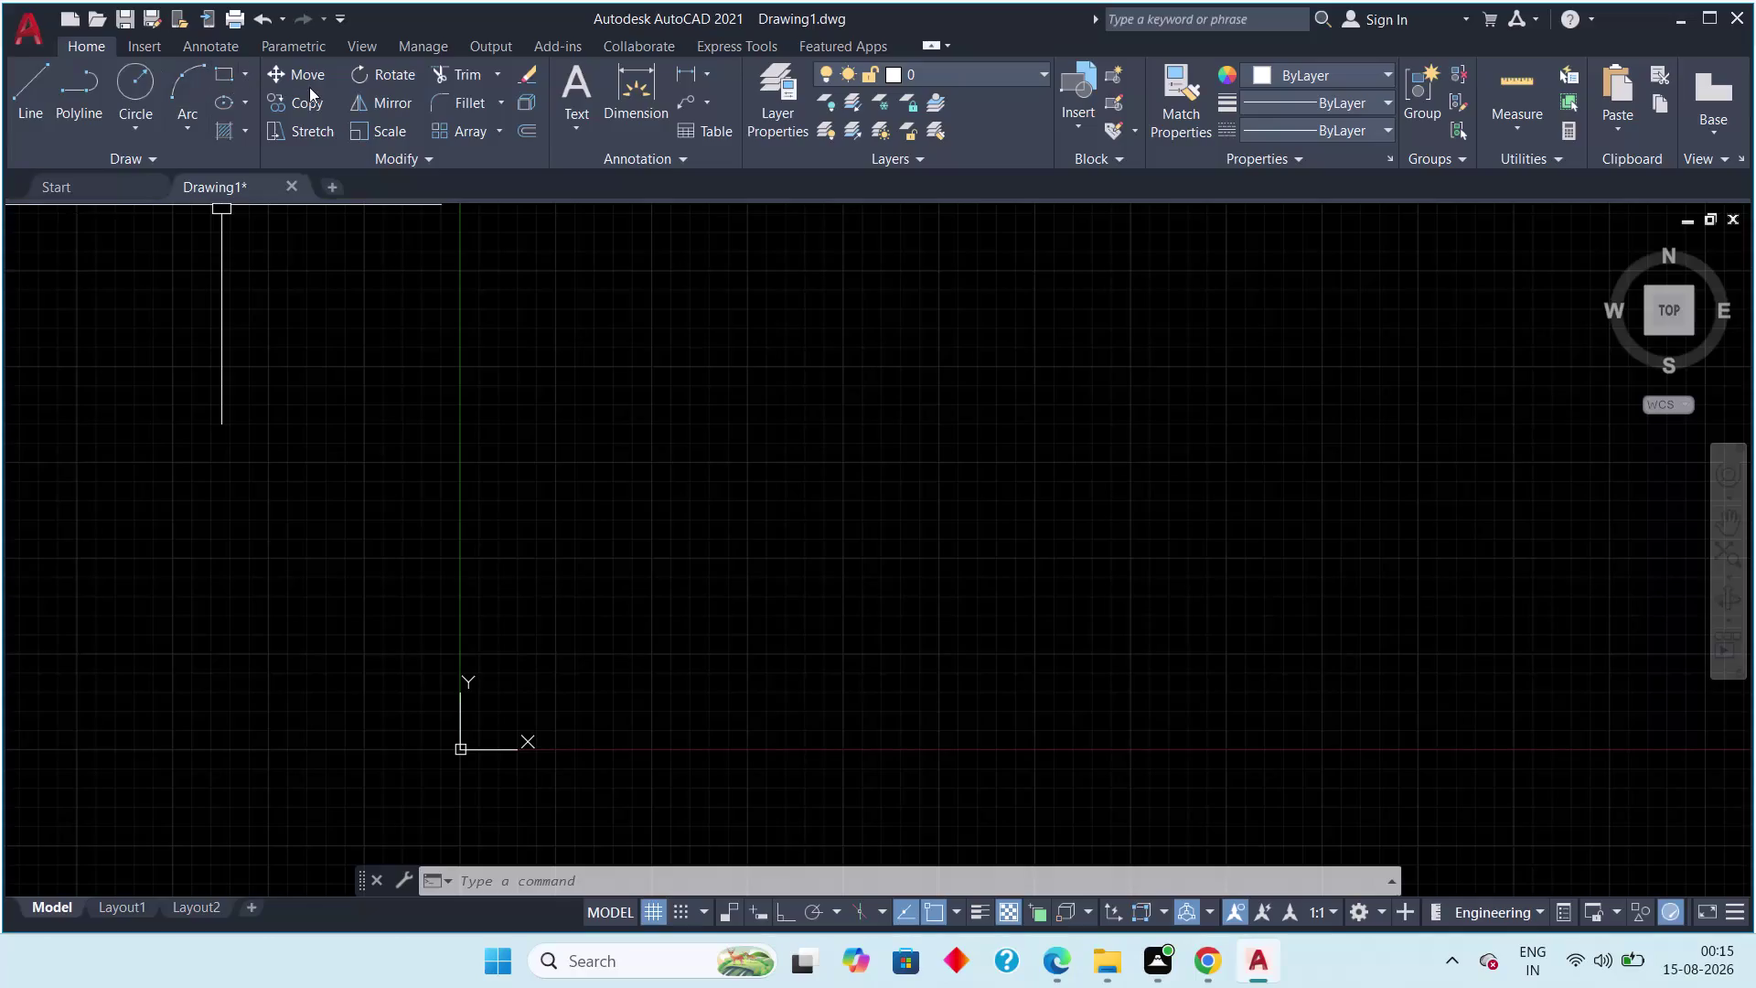
Start a rectangle at a first corner and enter dimensions 43' long by 47'5" wide.
click(231, 78)
drag(543, 418, 549, 428)
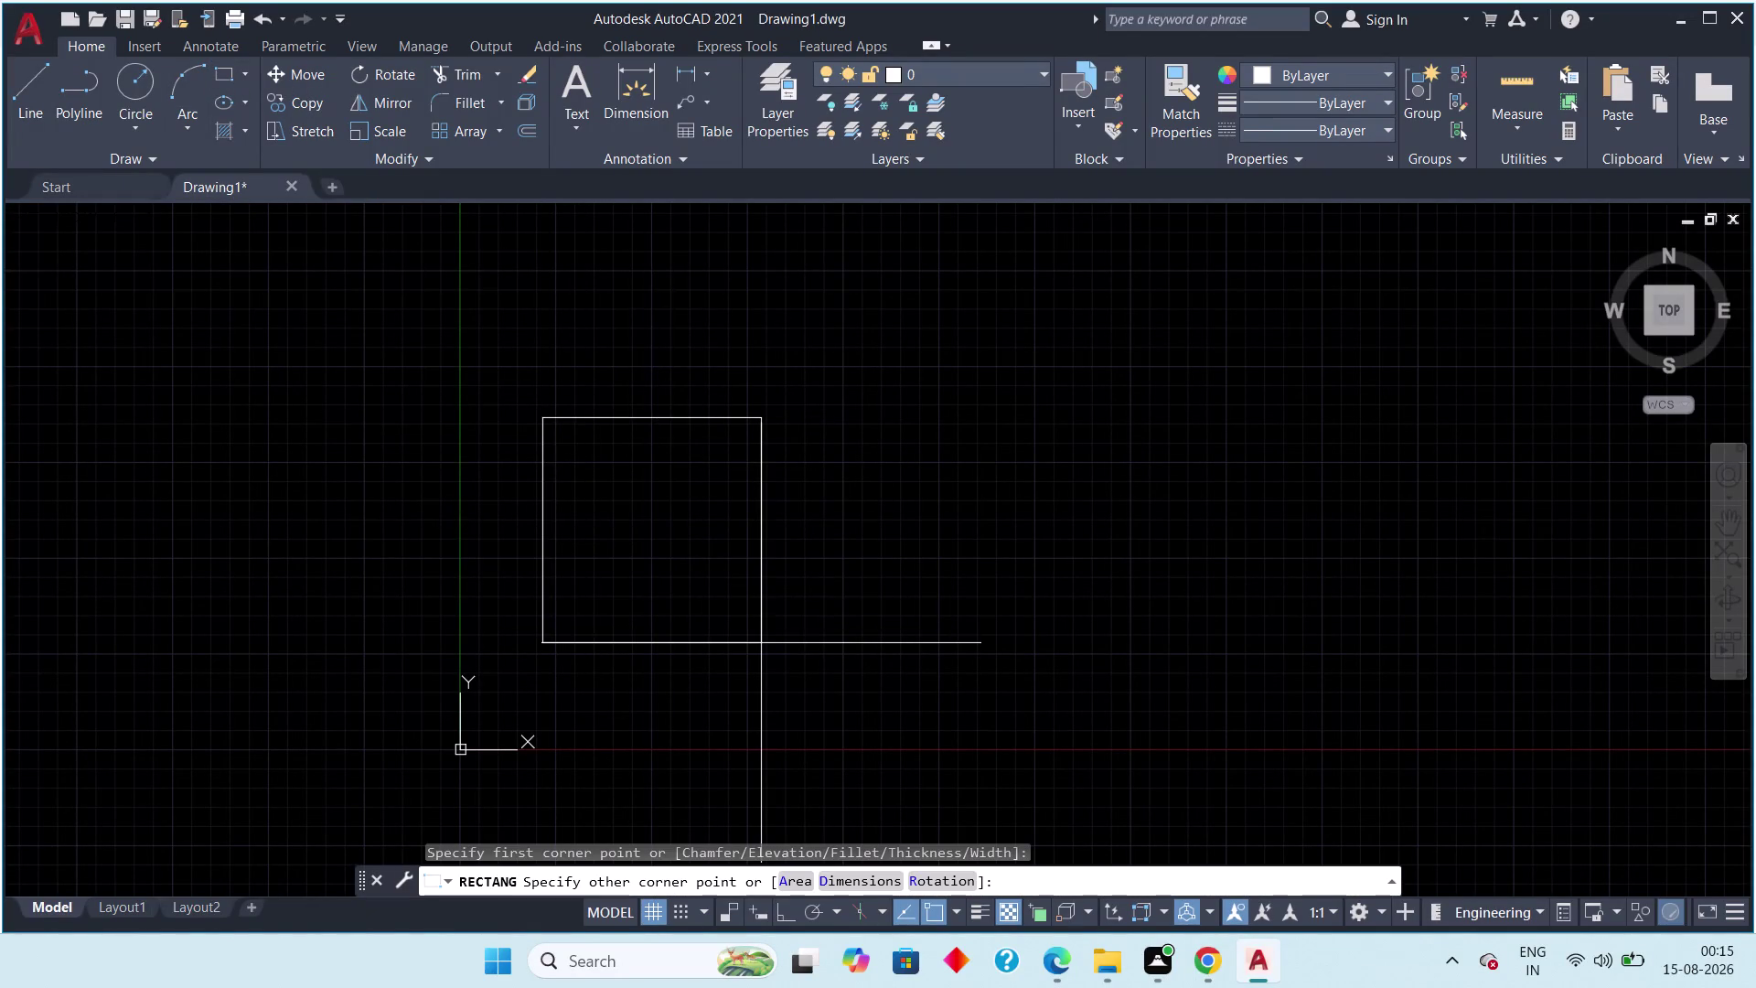
text(d)
key(space)
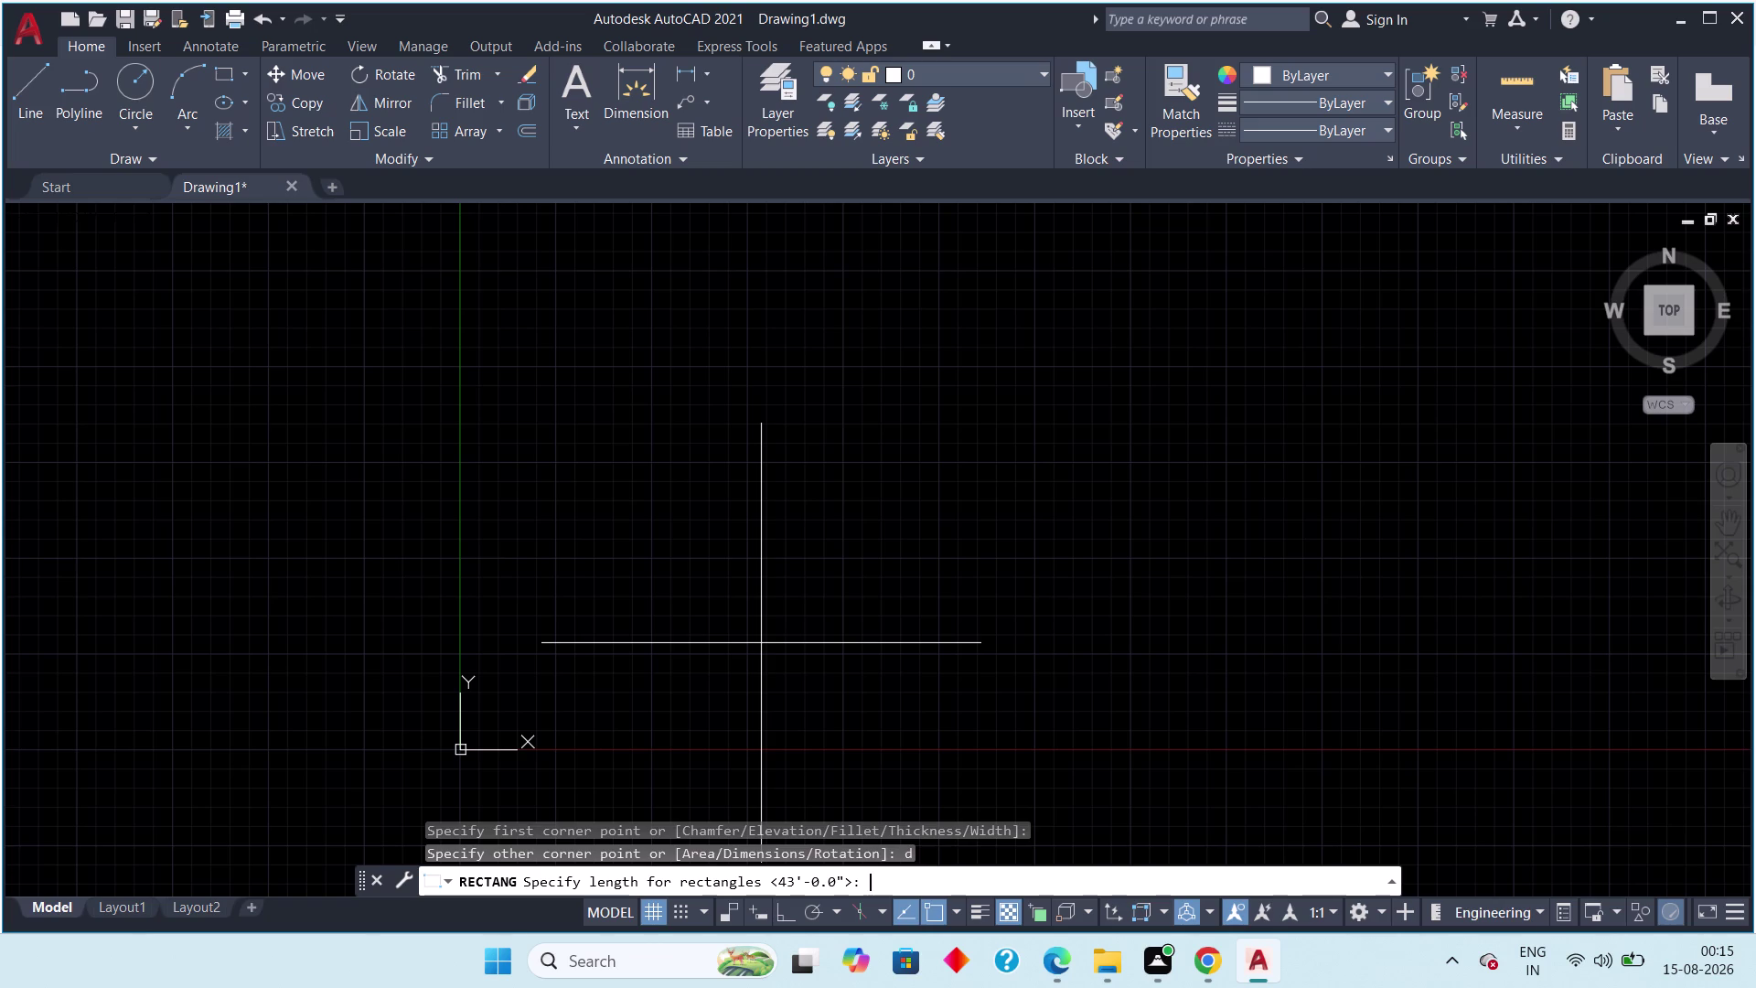
text(43)
text(')
key(Return)
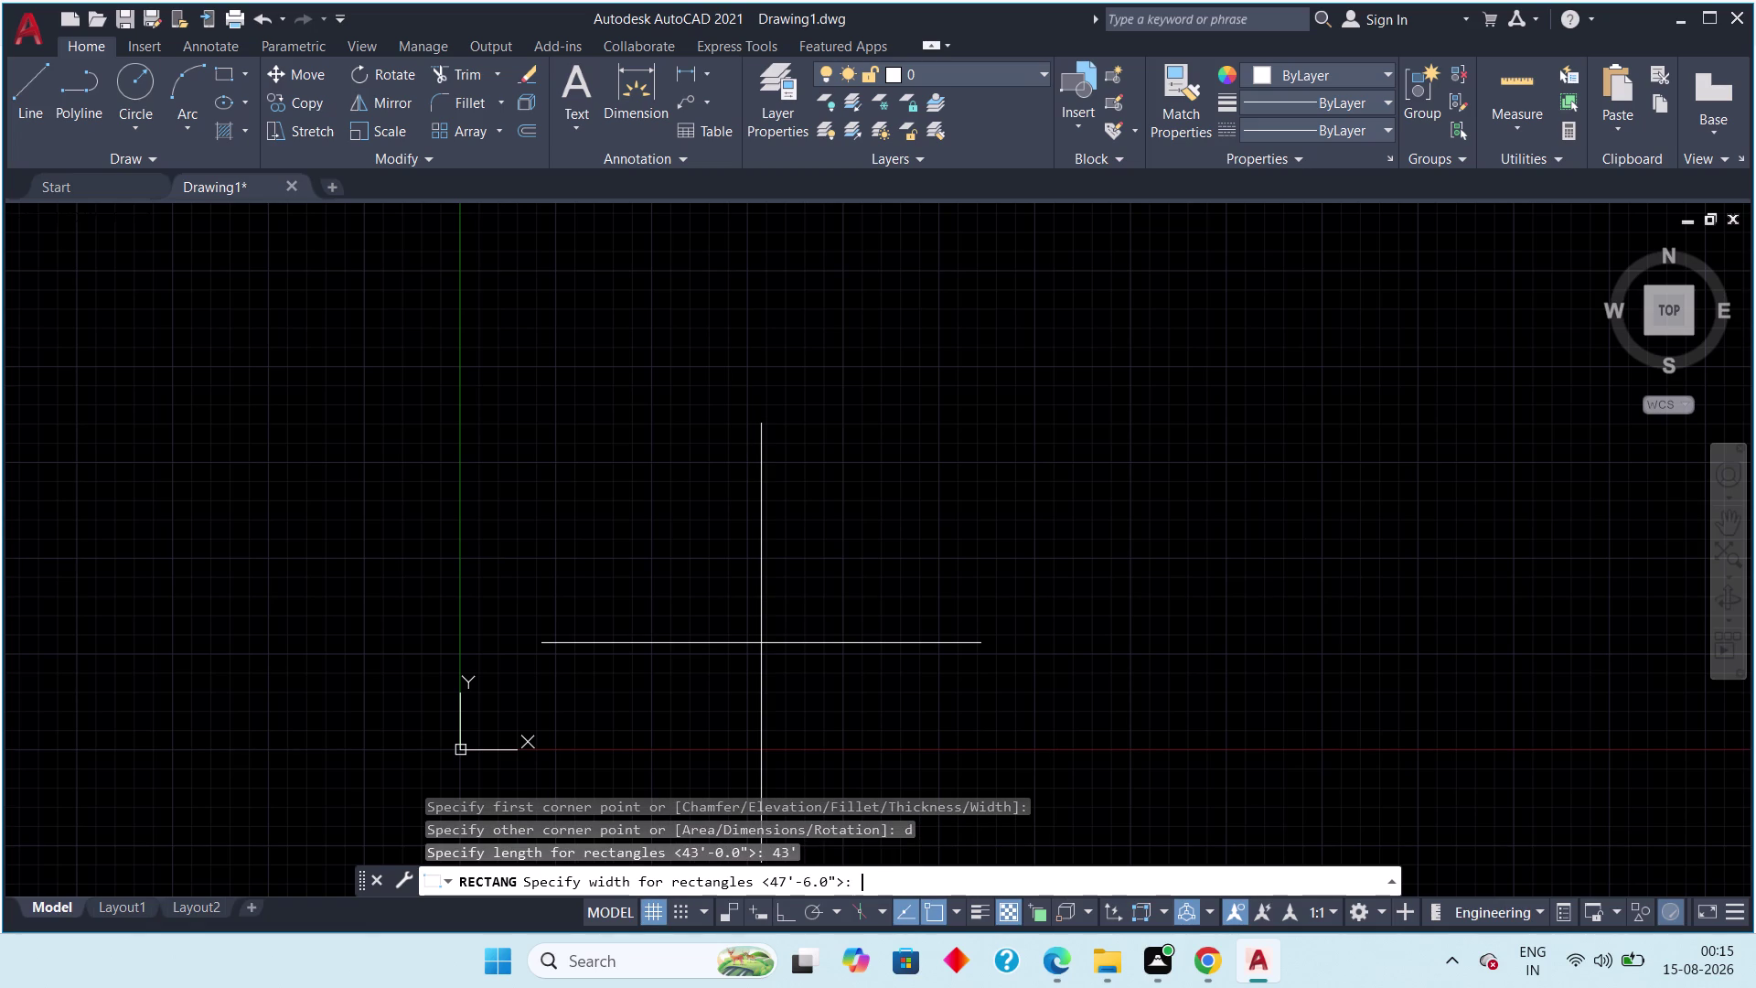
text(47')
text(5)
key(shift+quotedbl)
key(Return)
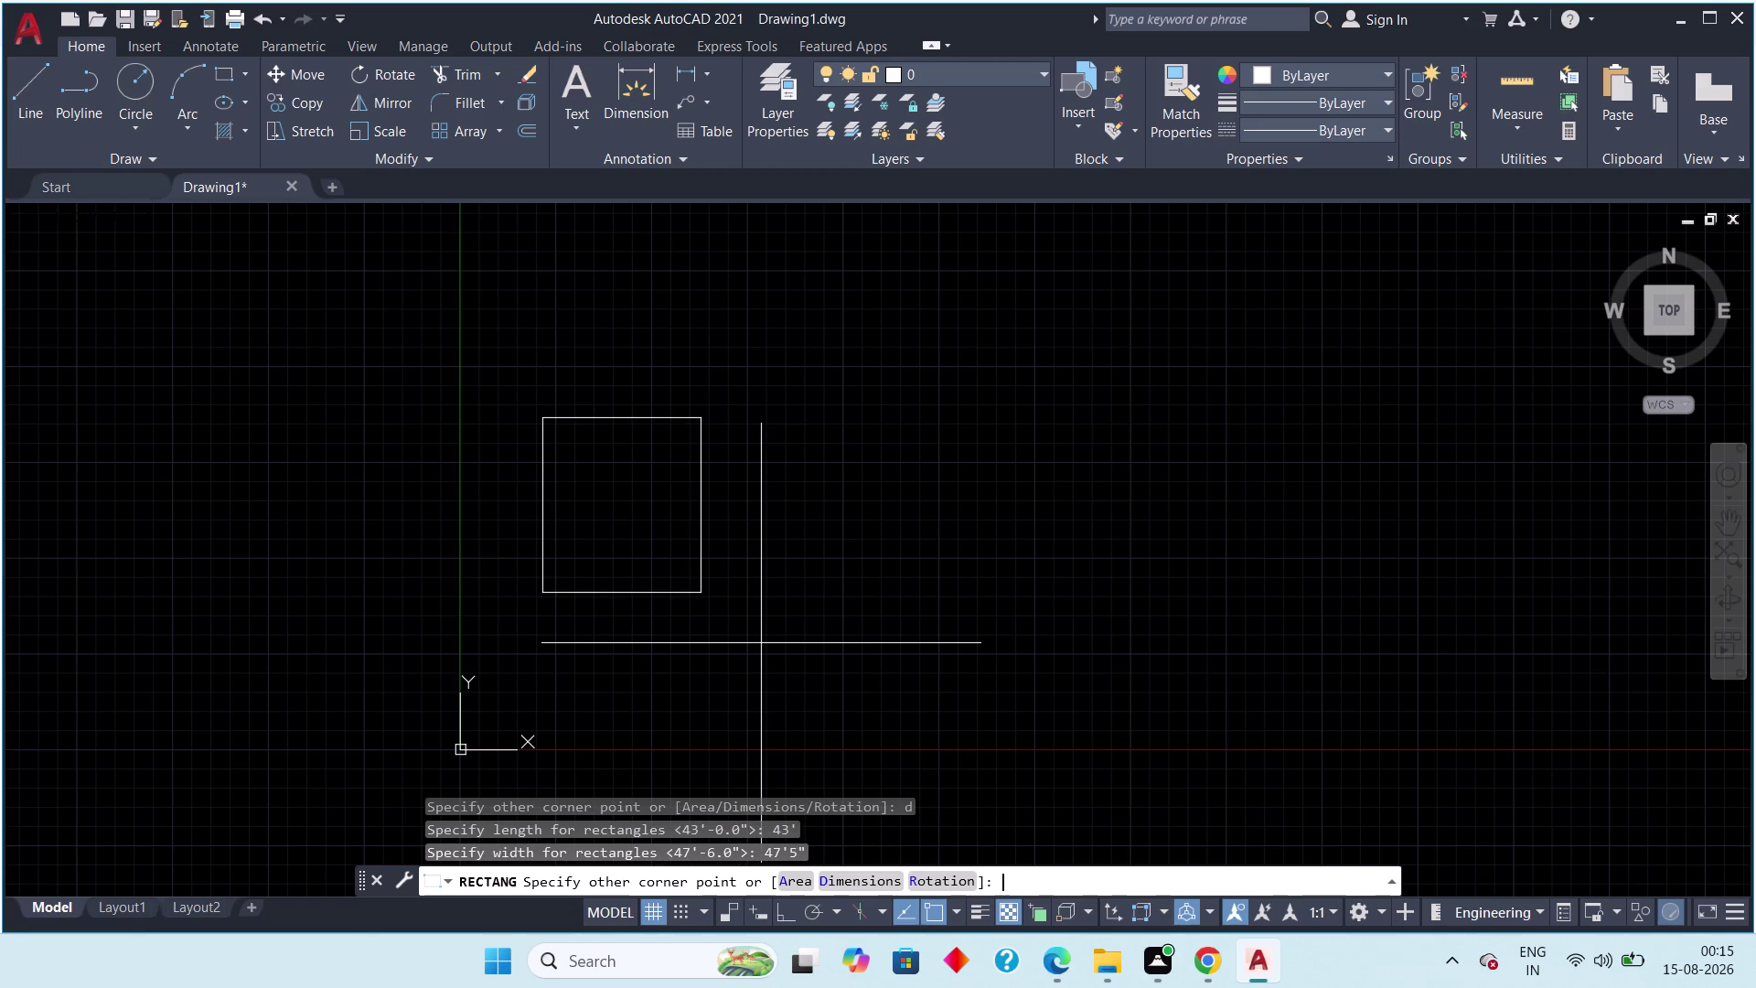
Place the 43' by 47'5" rectangle in the drawing and select it.
click(761, 643)
scroll(down, 3)
middle_click(761, 679)
scroll(up, 3)
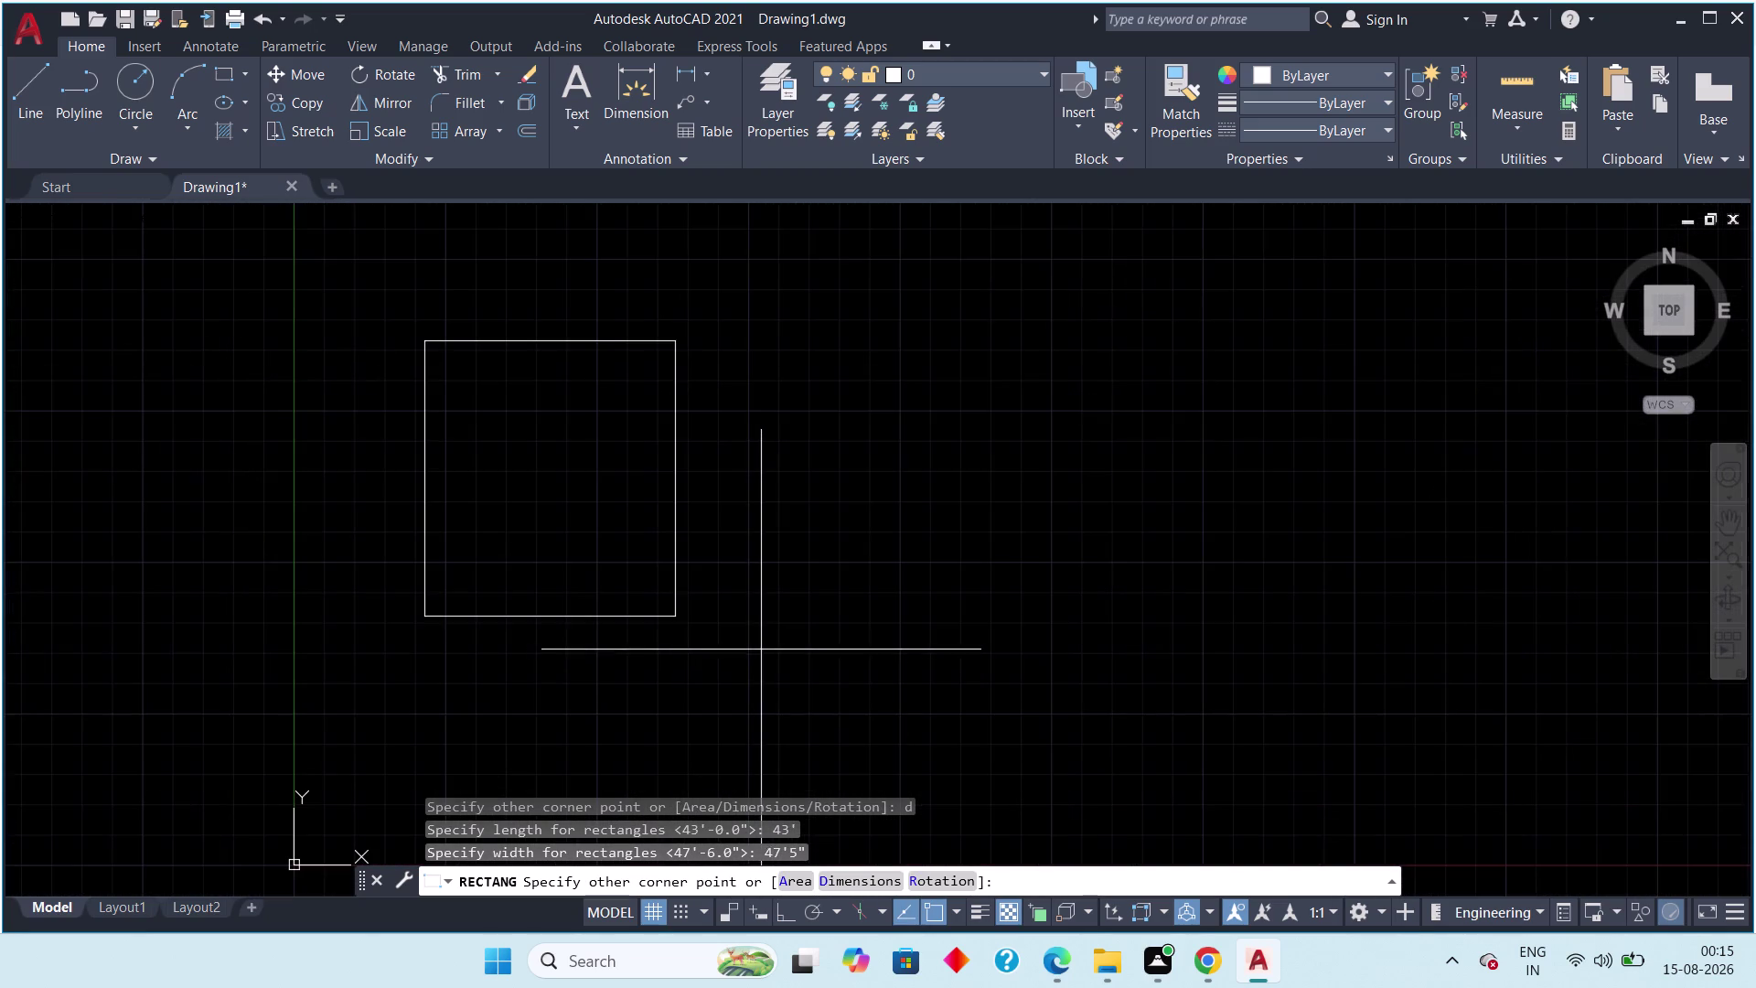
middle_drag(762, 648, 819, 653)
click(821, 651)
drag(805, 244, 798, 257)
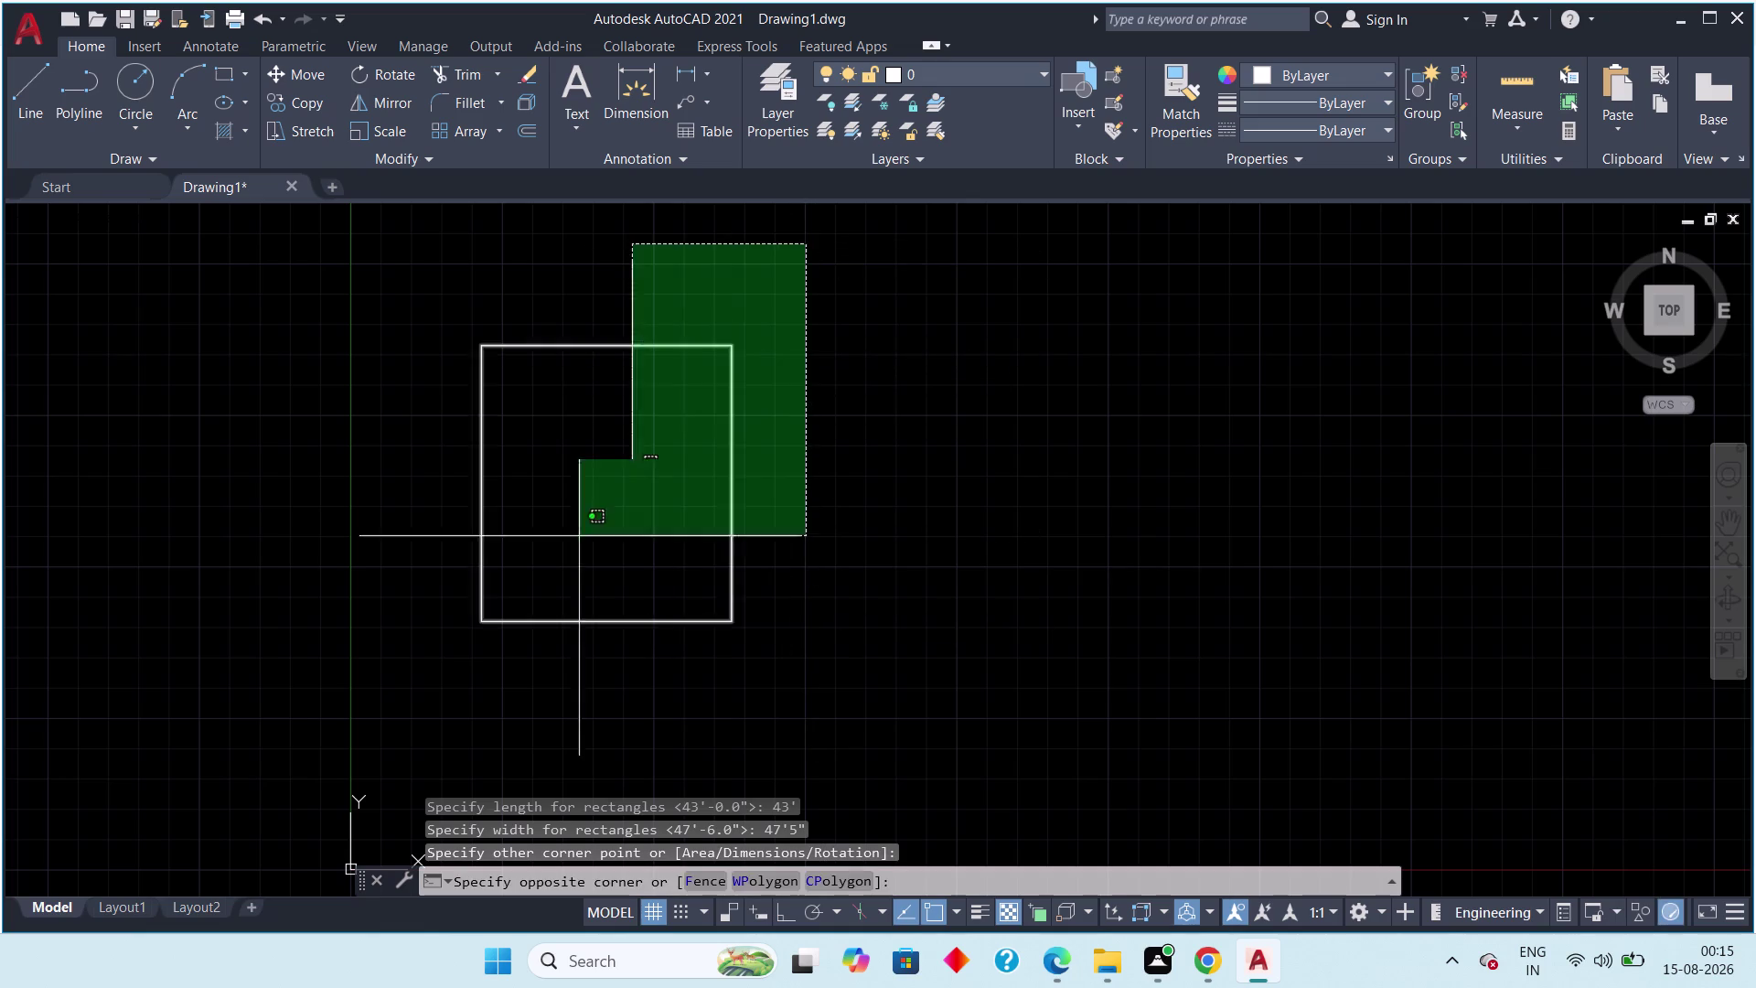
click(409, 709)
middle_drag(535, 660, 674, 539)
scroll(down, 3)
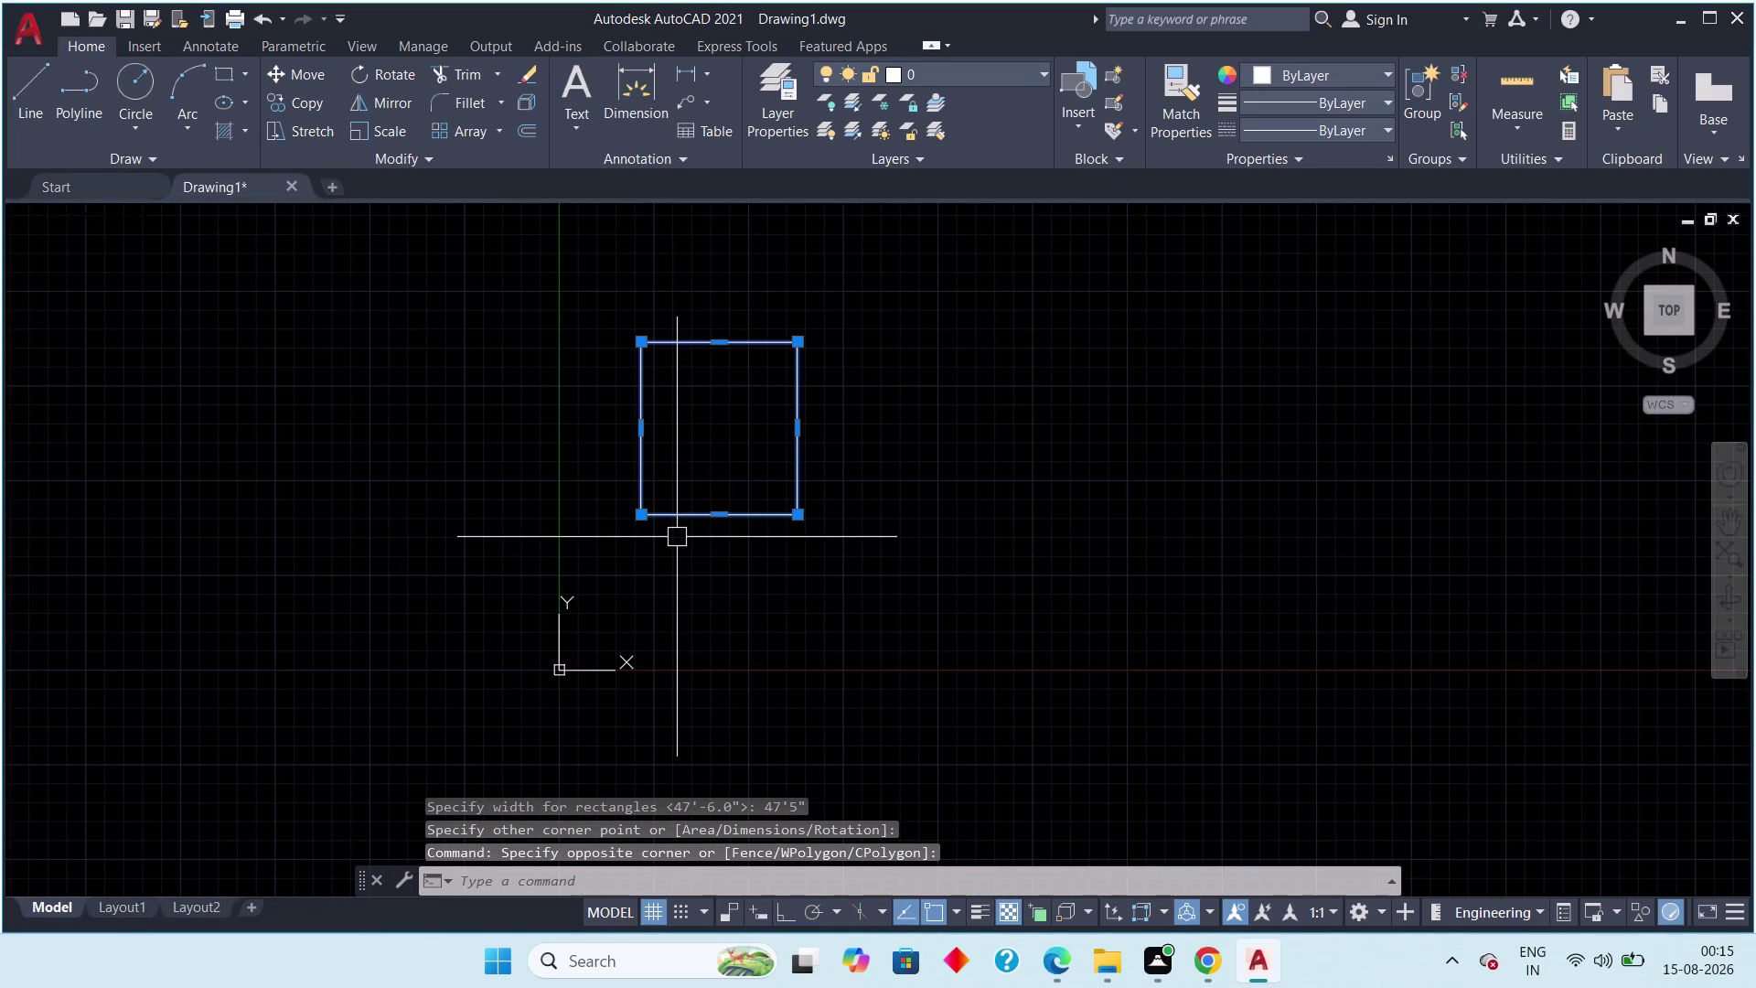
key(m)
key(space)
drag(689, 471, 699, 486)
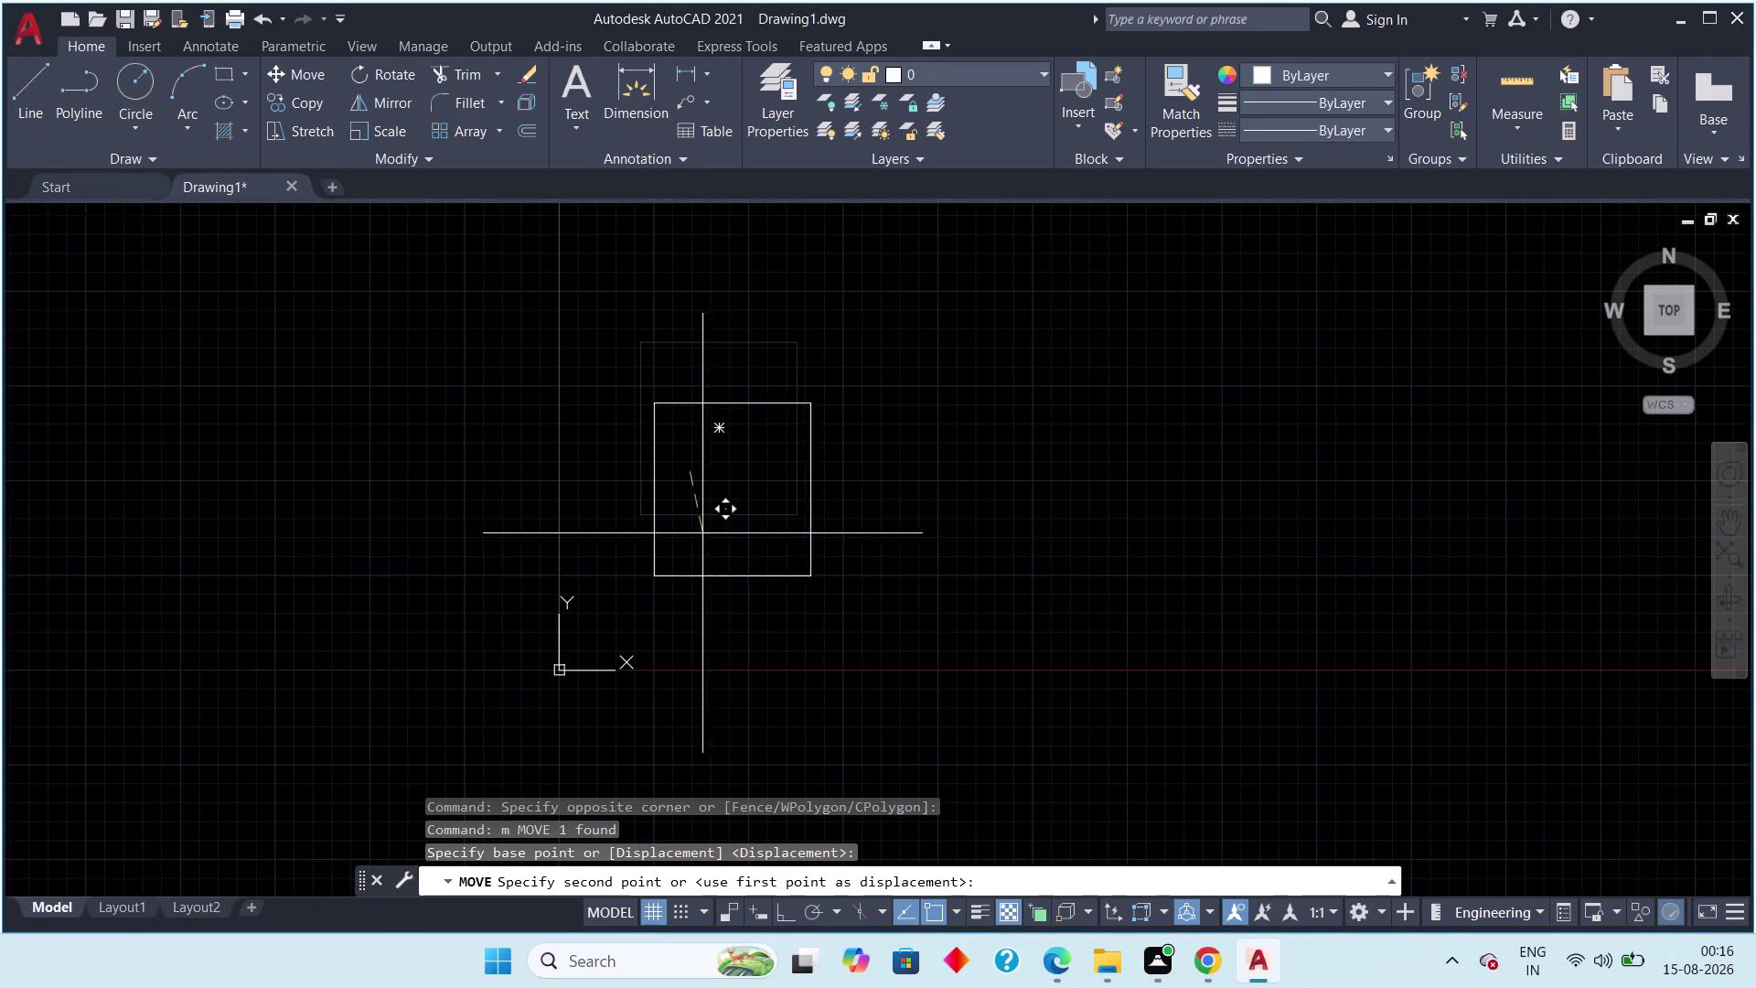
click(705, 523)
key(Escape)
key(Escape)
middle_drag(749, 509, 722, 528)
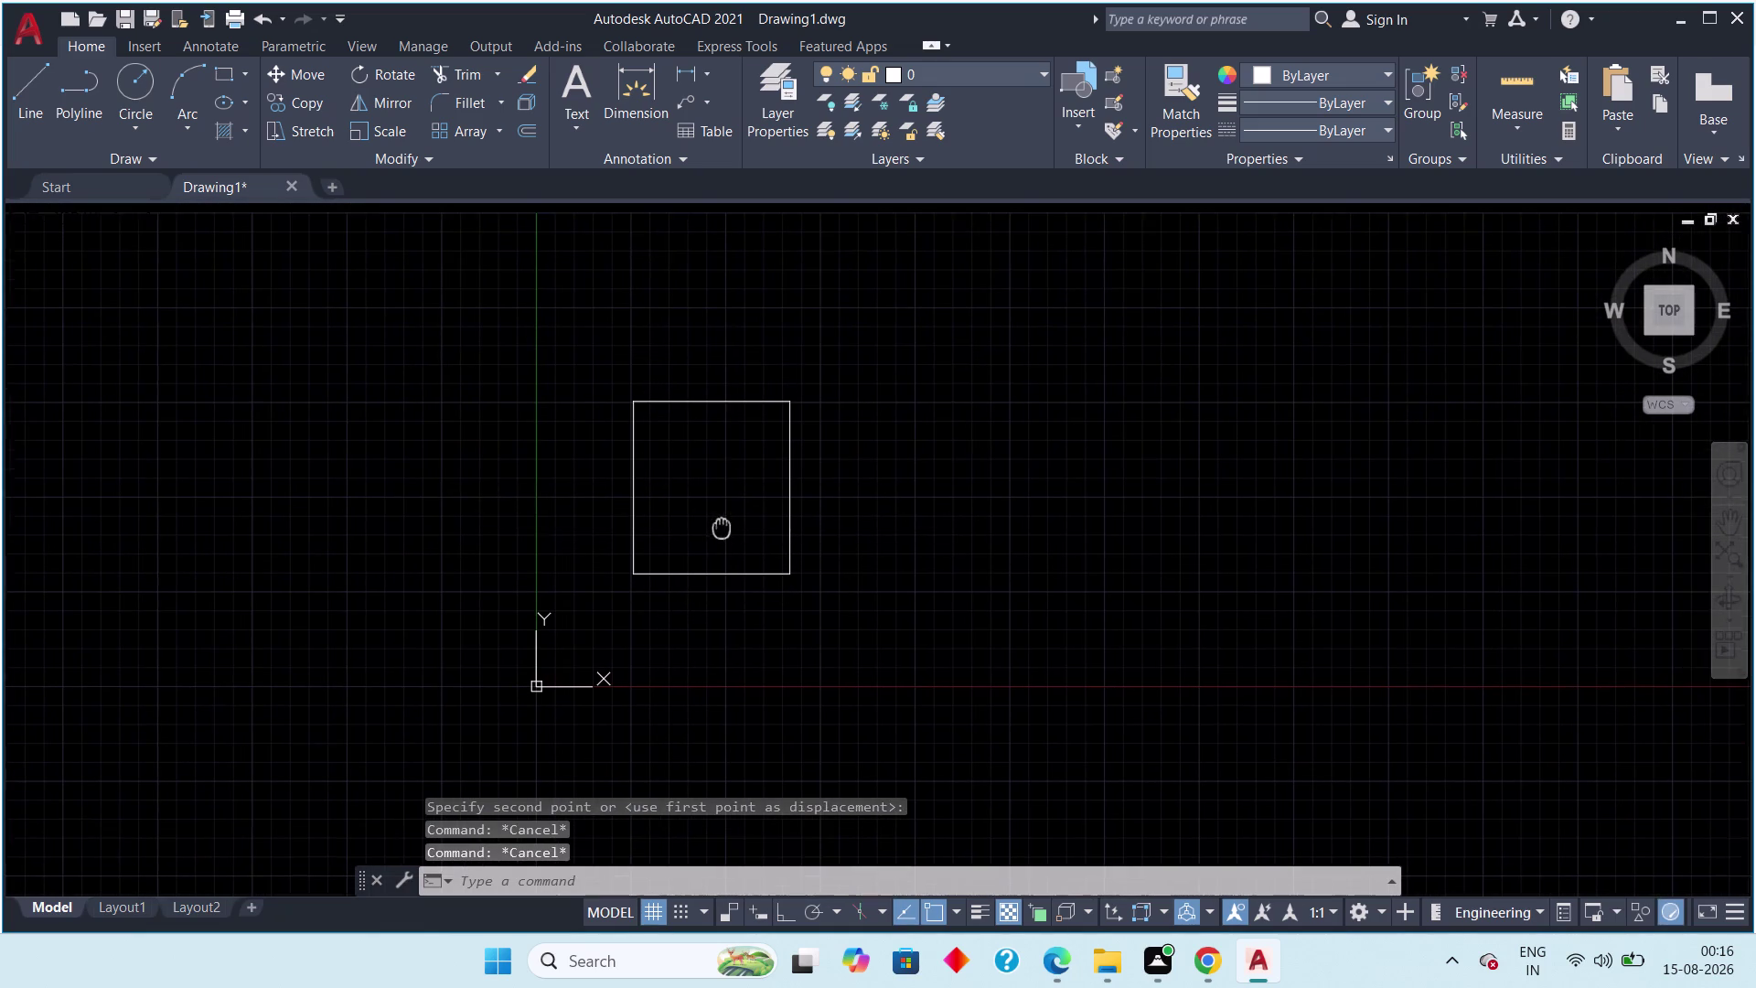
middle_drag(721, 528, 721, 528)
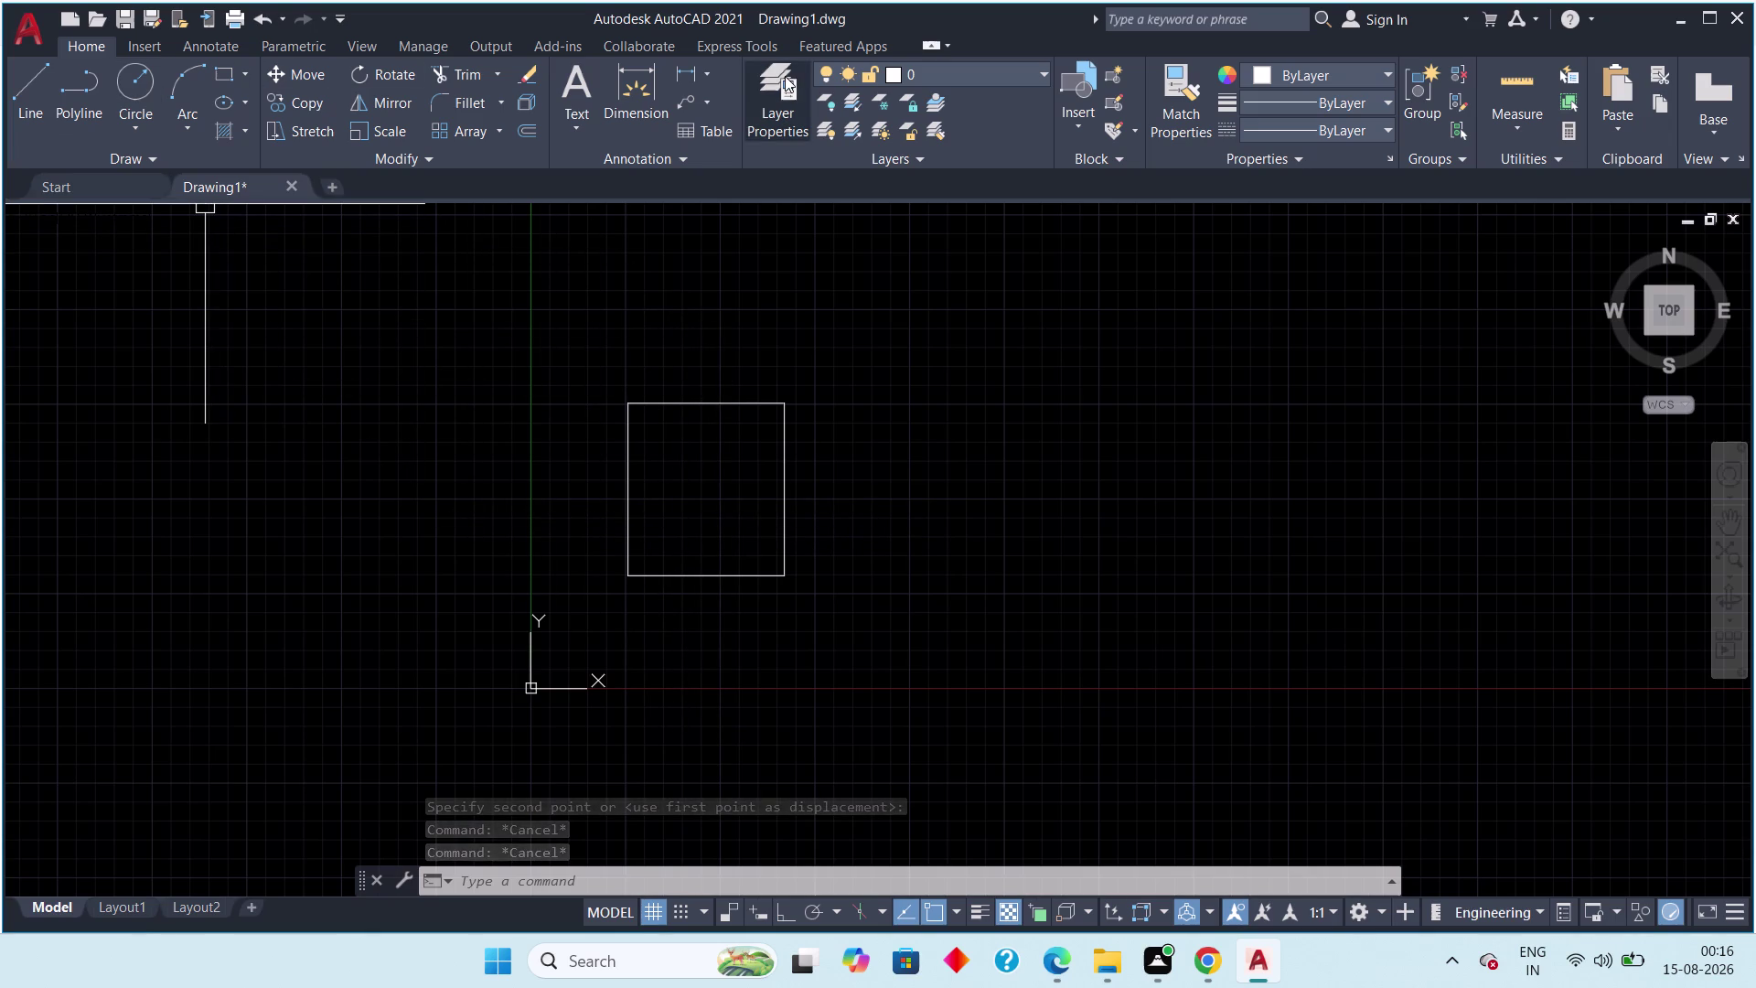
click(682, 69)
scroll(up, 3)
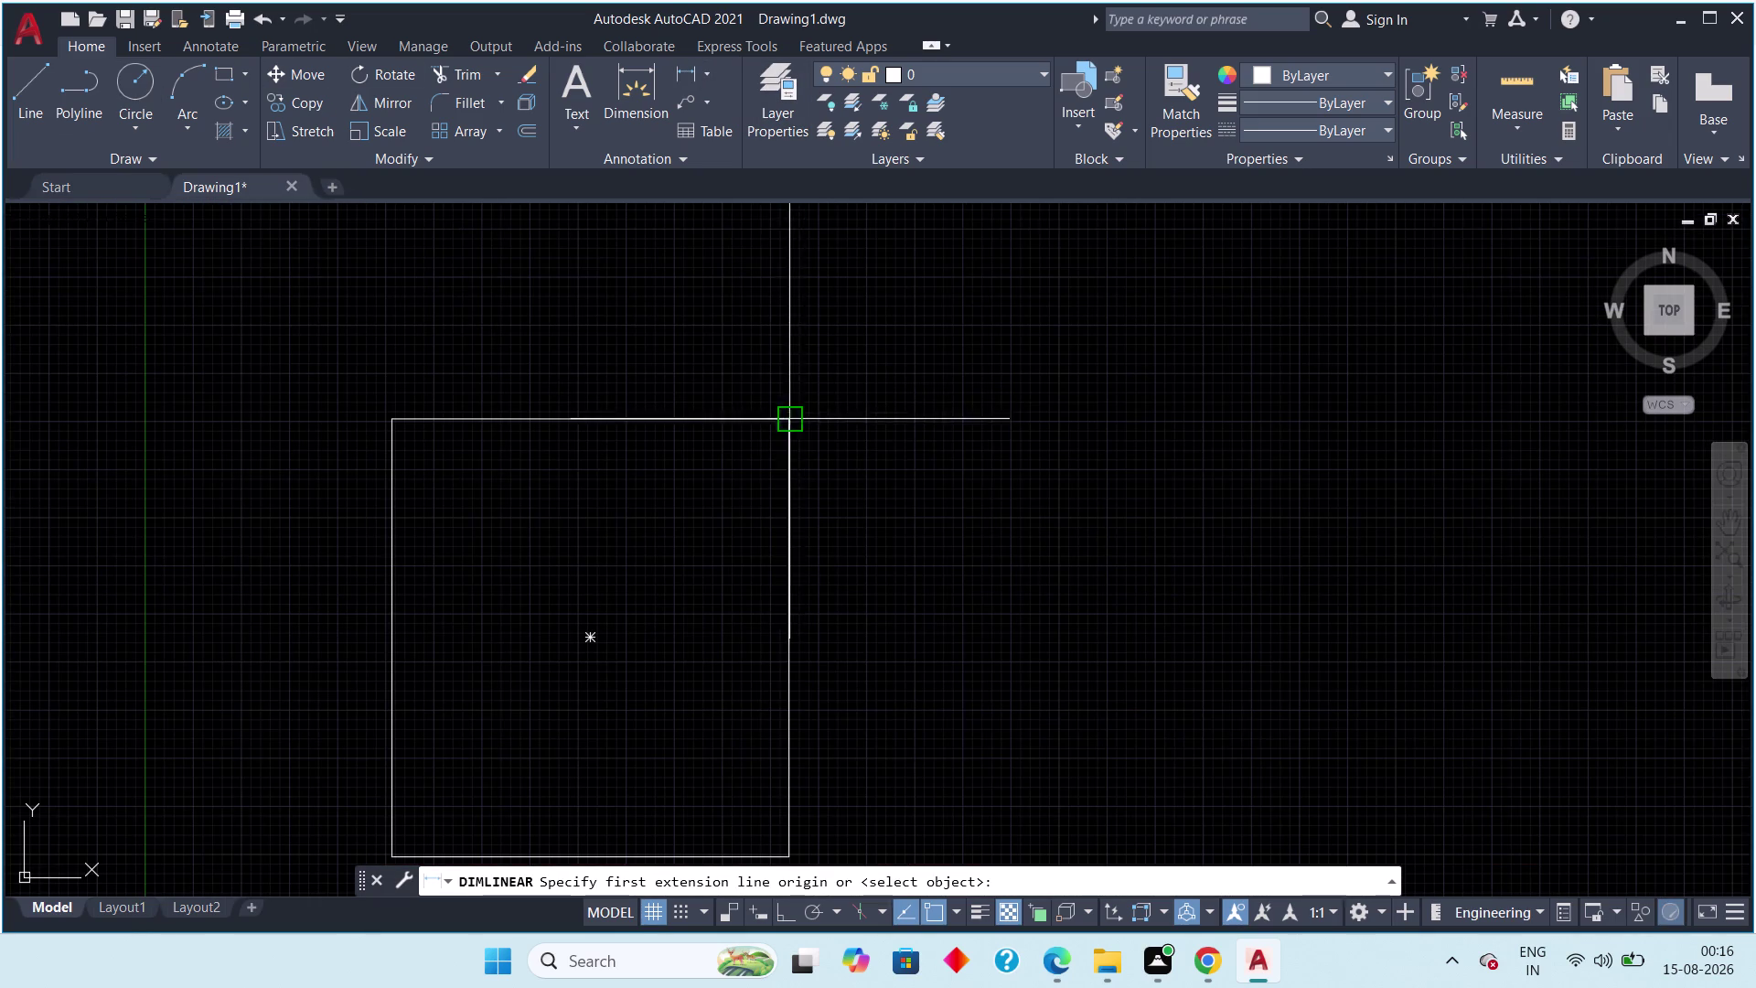
click(792, 425)
middle_drag(818, 592, 746, 379)
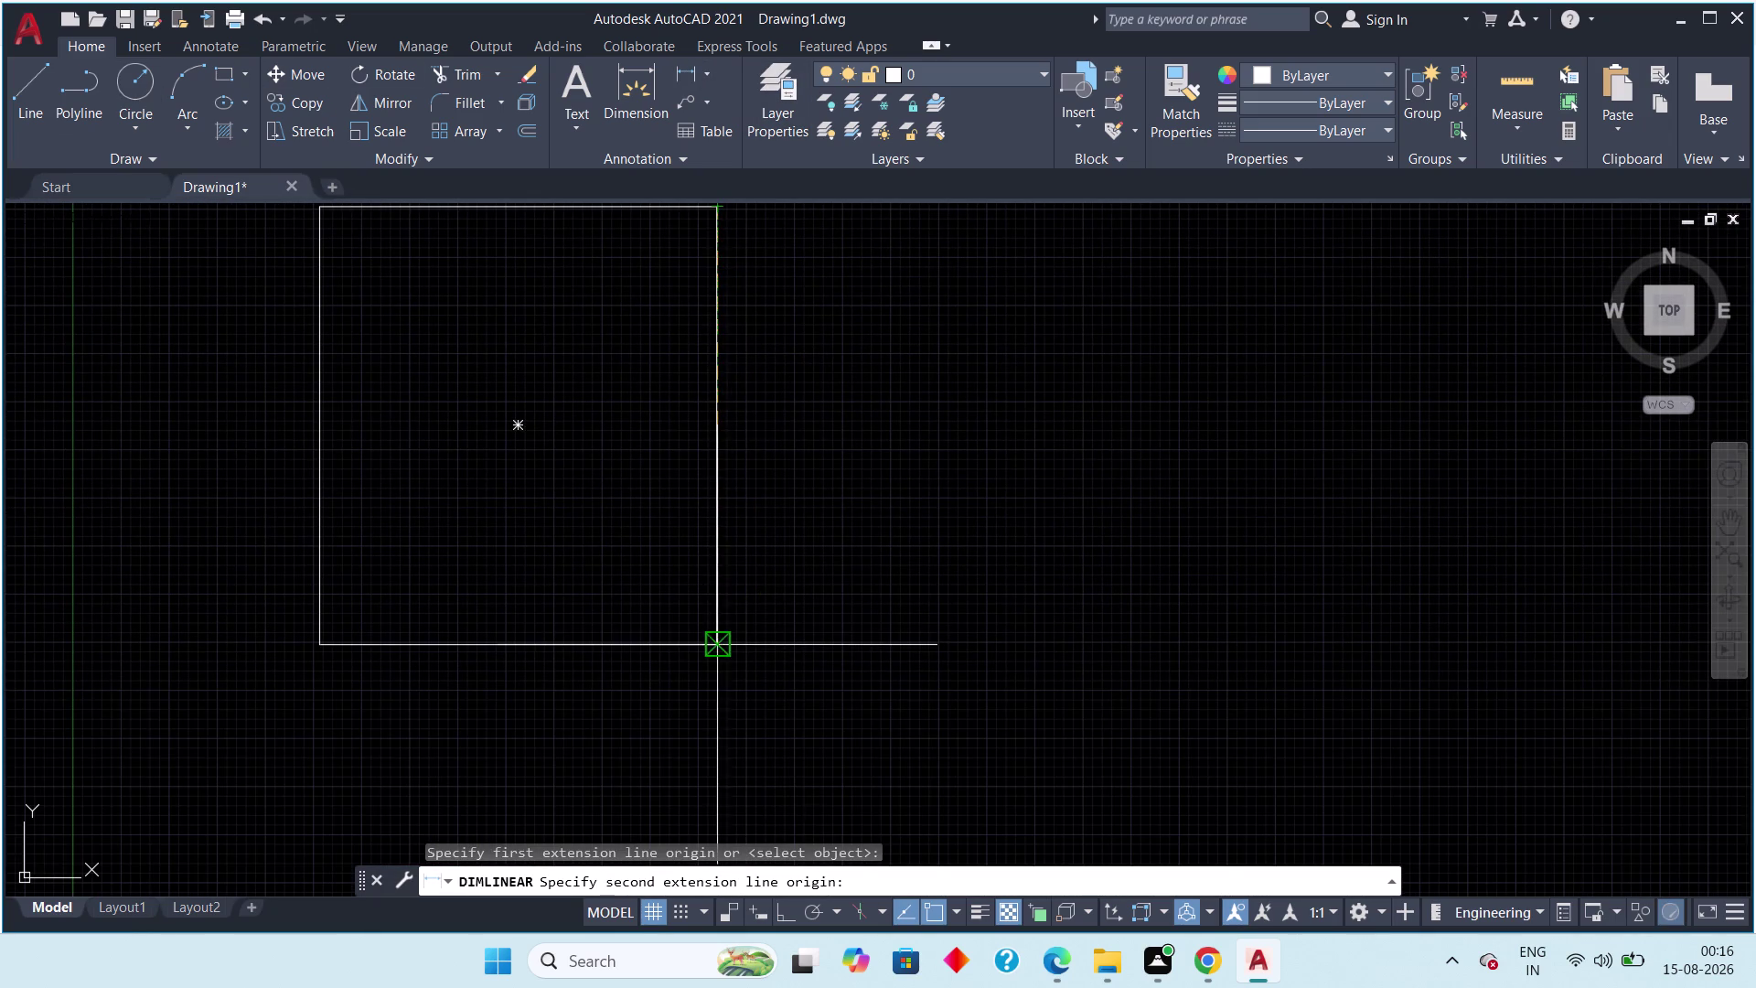
click(728, 641)
click(789, 636)
scroll(up, 3)
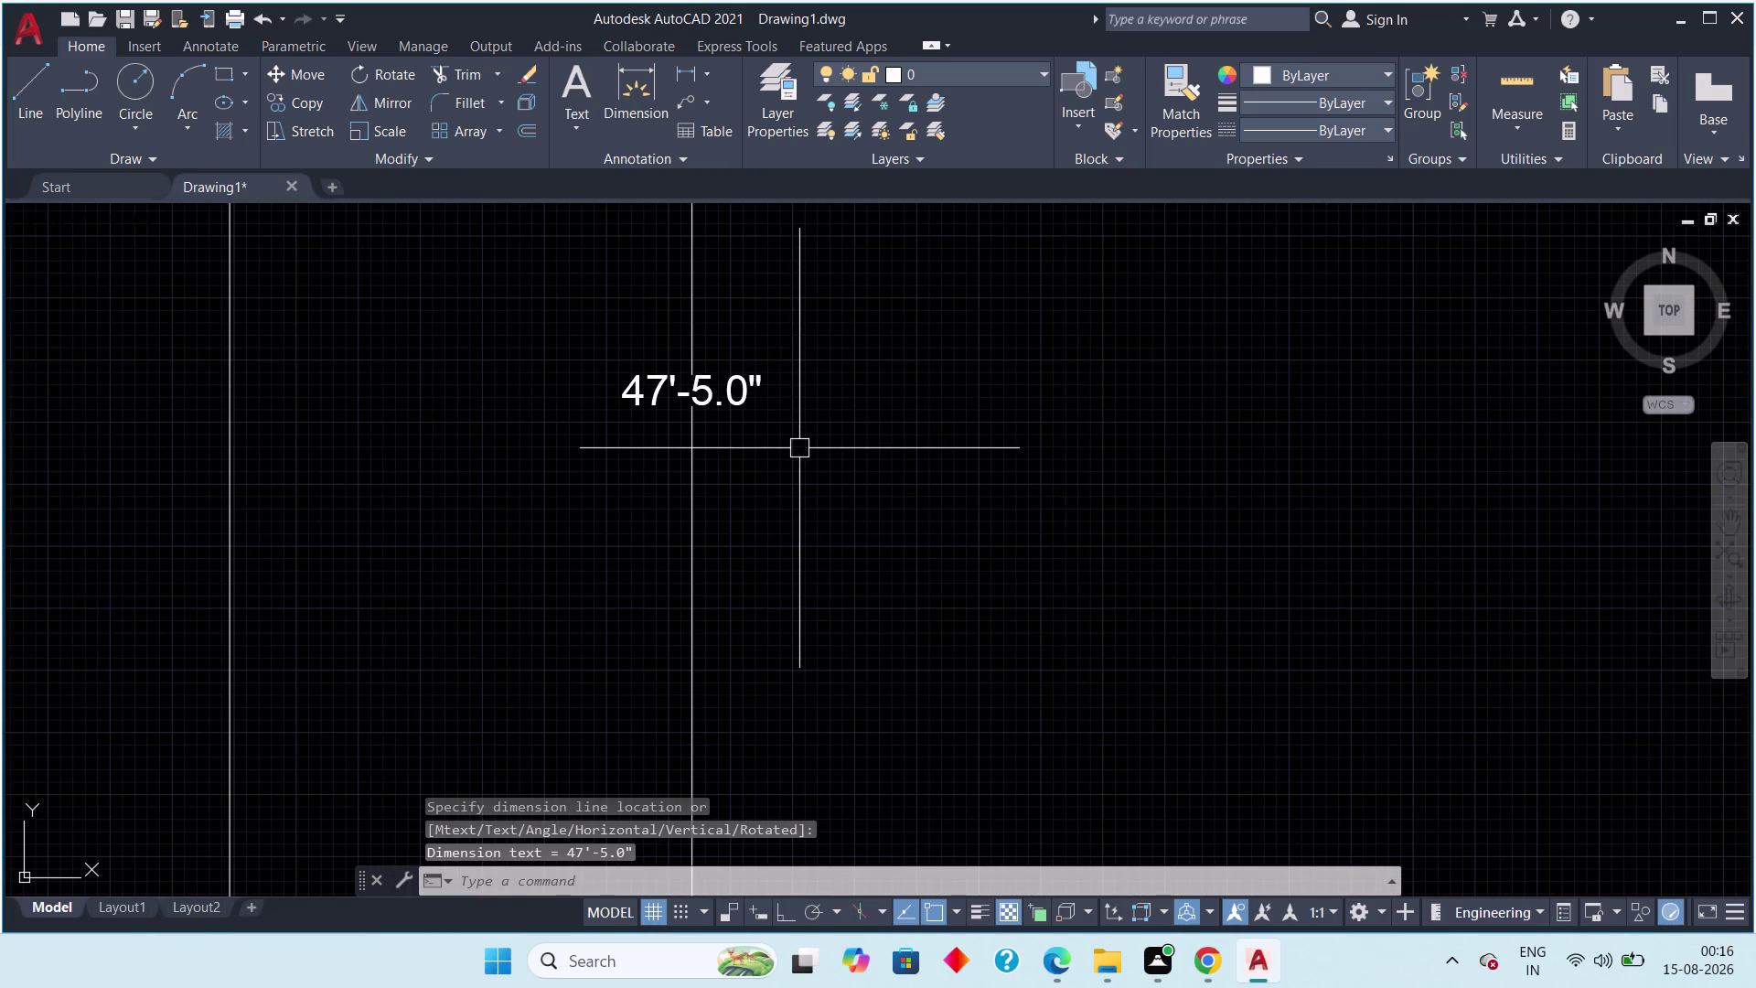
scroll(down, 3)
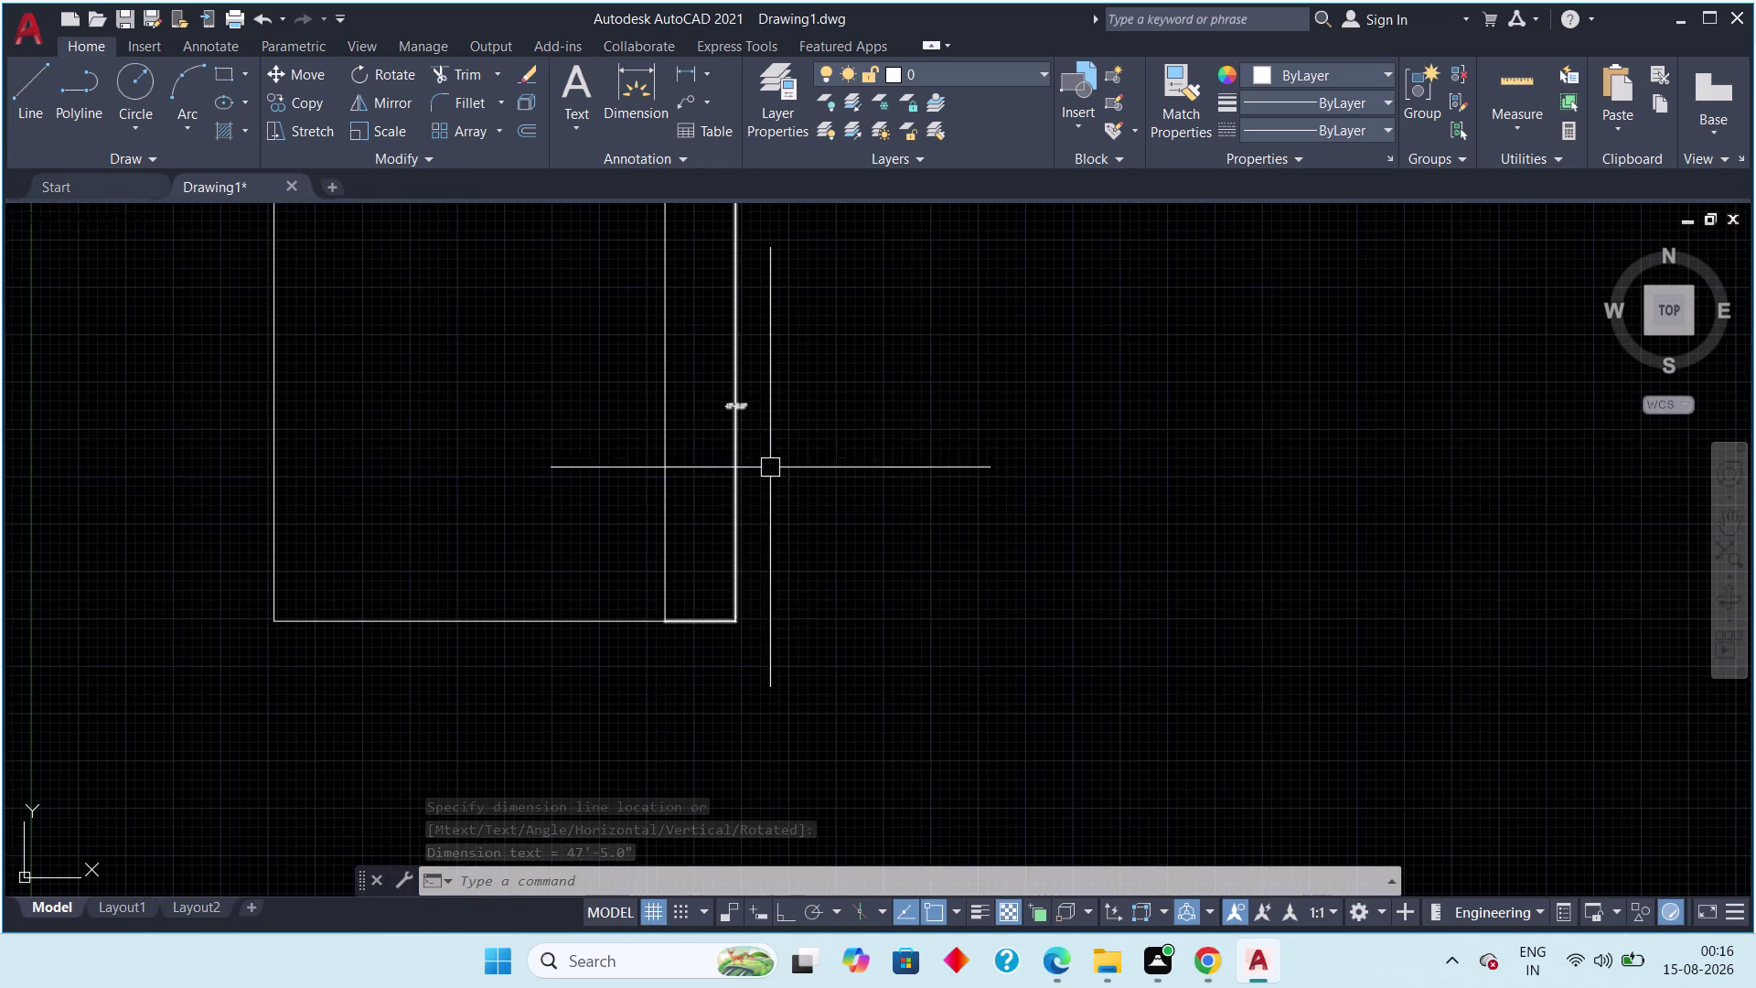
drag(796, 417, 788, 434)
click(720, 525)
key(Delete)
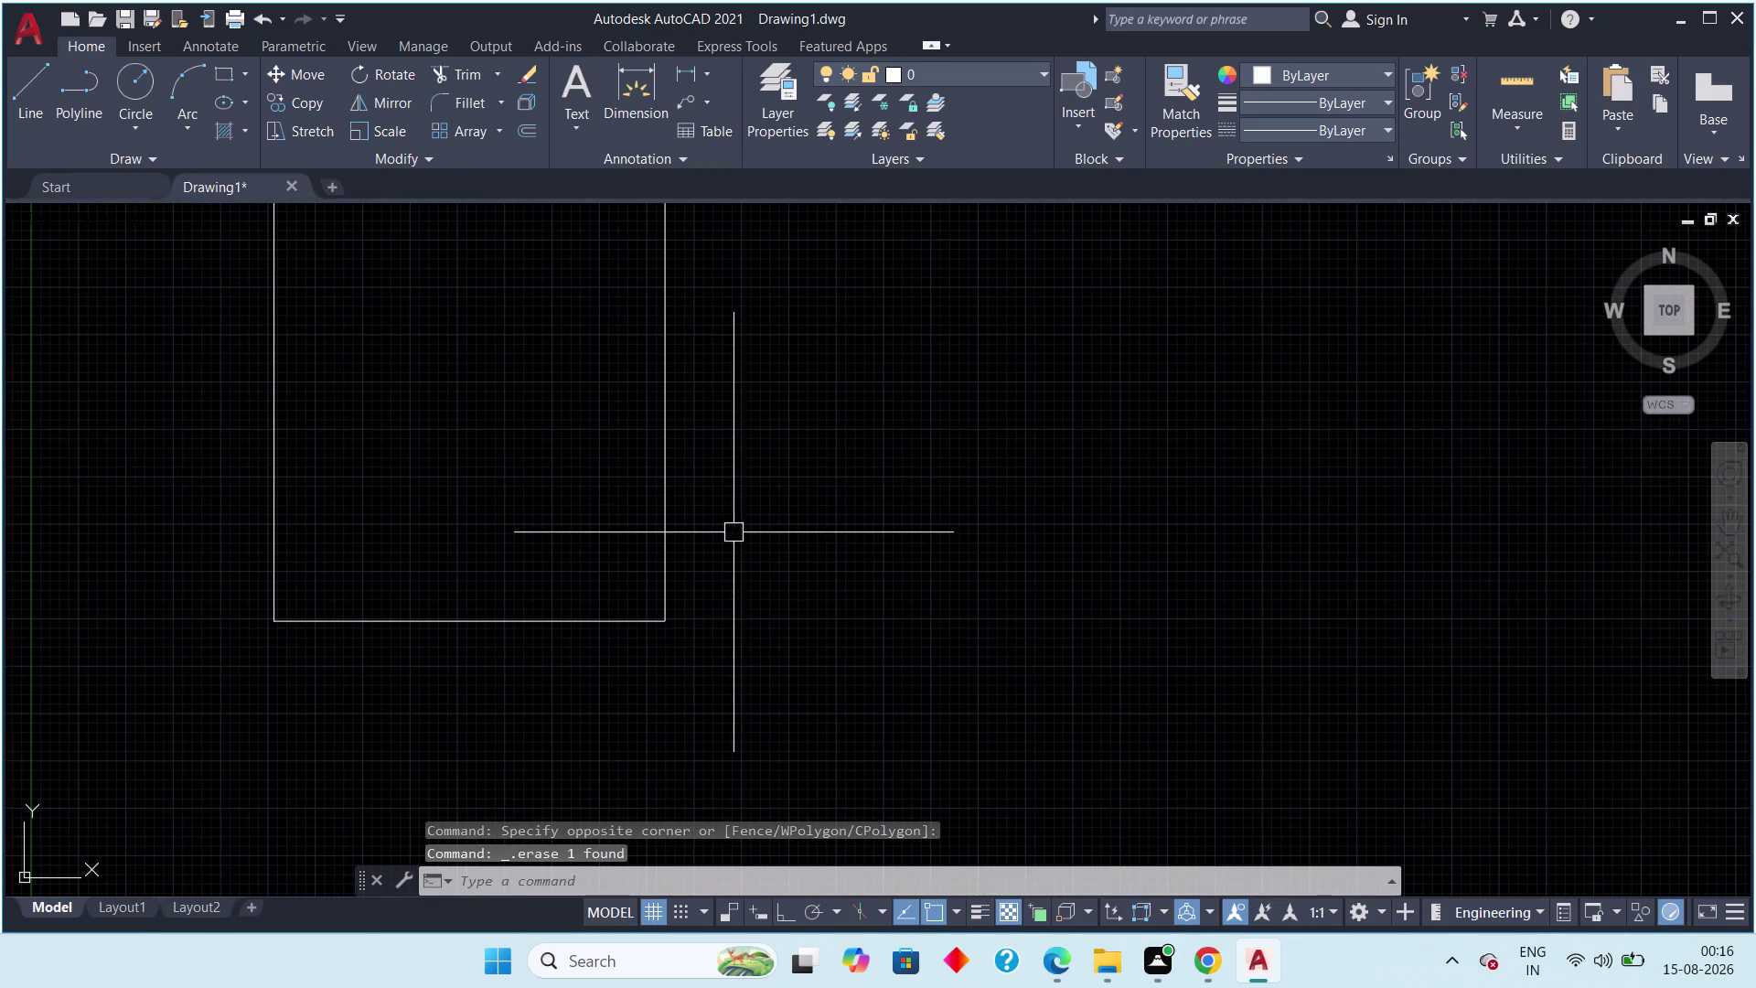
scroll(down, 3)
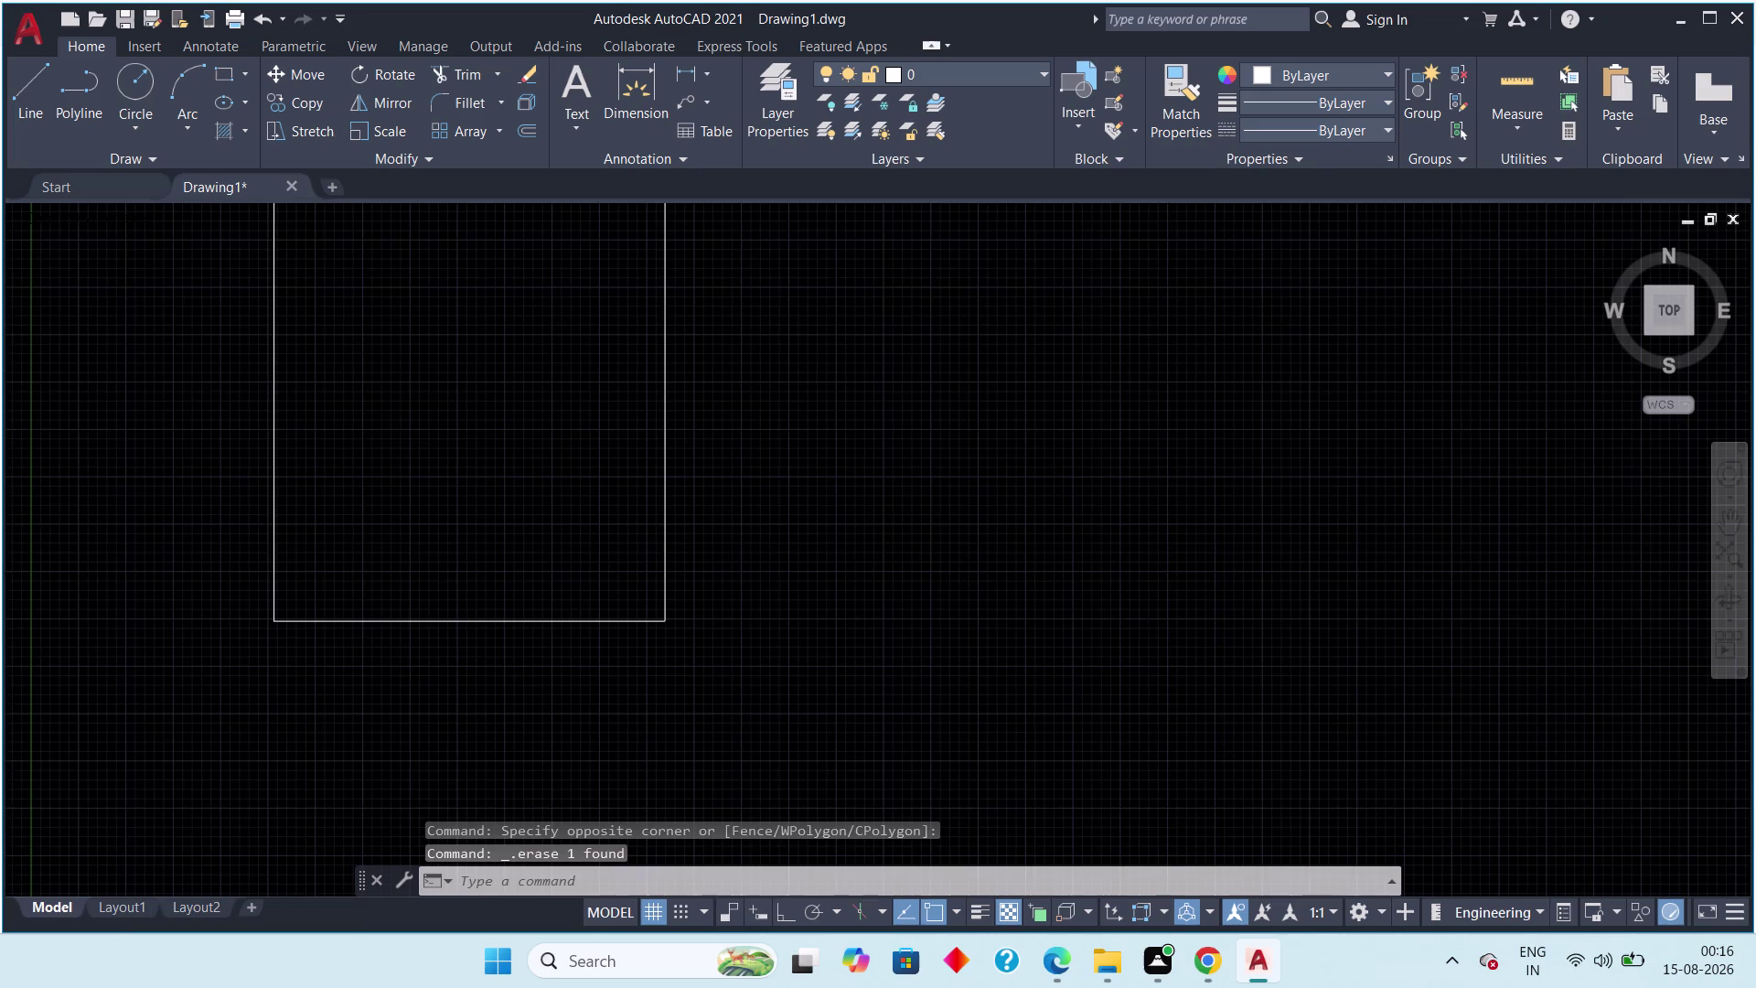
middle_drag(734, 502, 813, 561)
key(Escape)
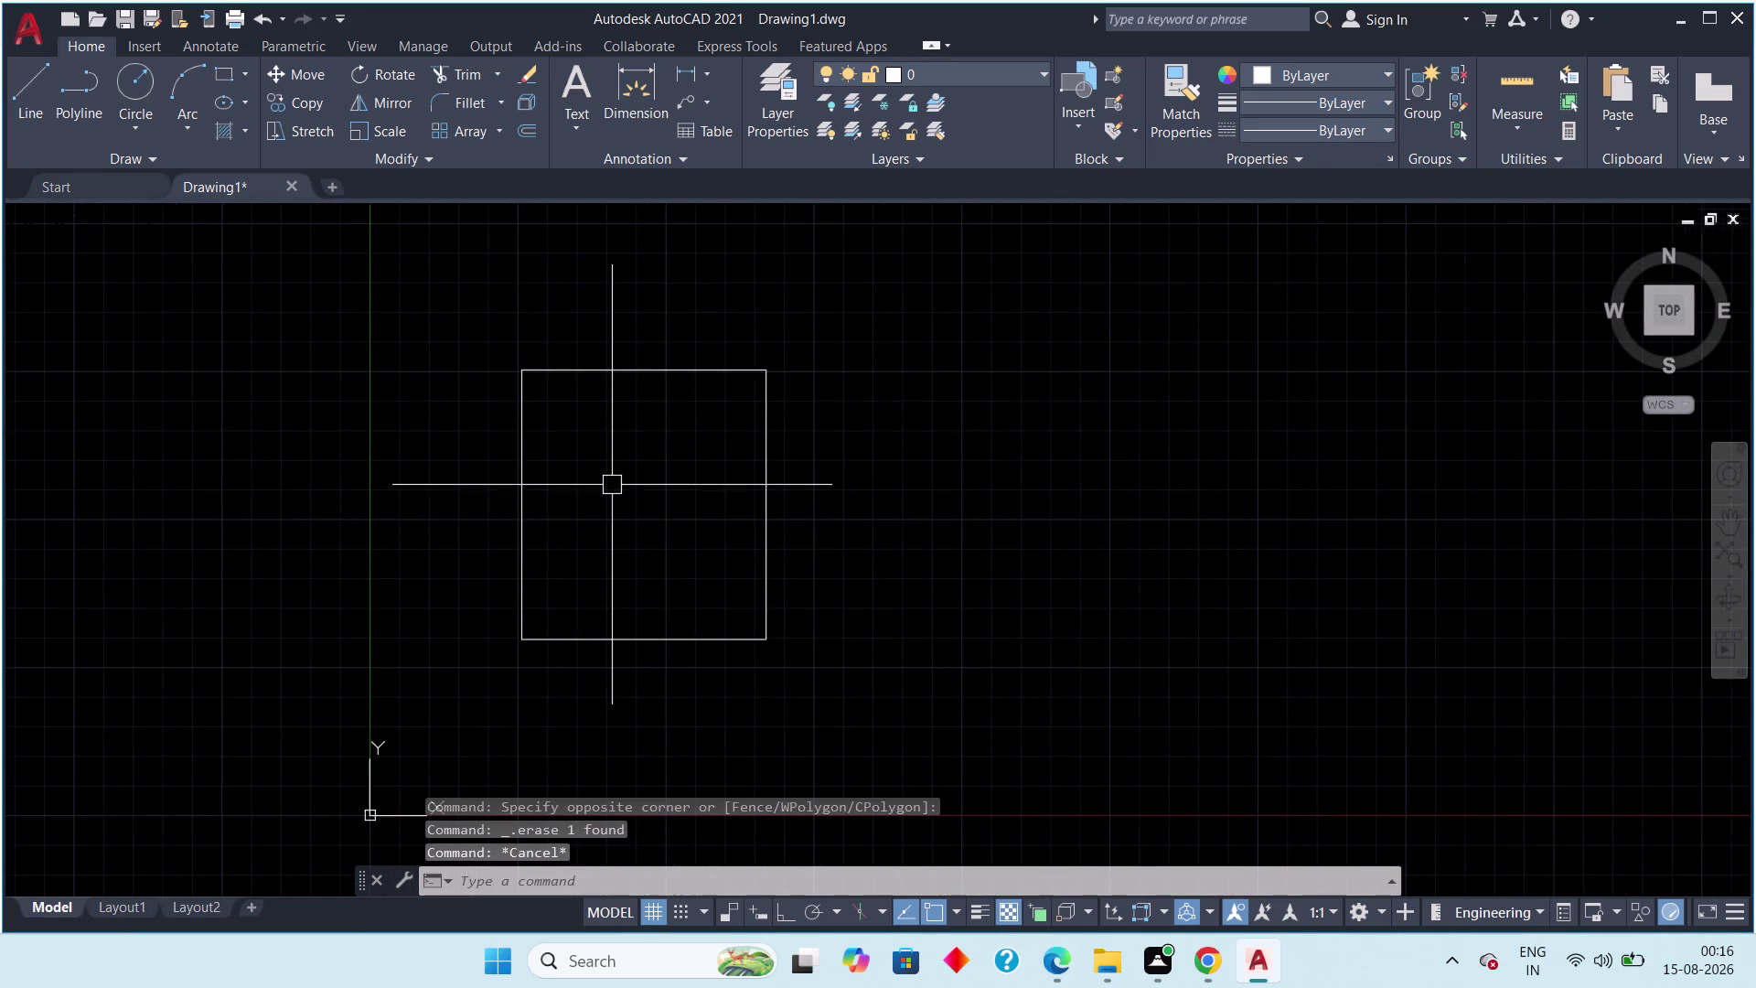
Offset the rectangle 9" outward to form a double-line wall outline.
scroll(up, 3)
text(off)
key(space)
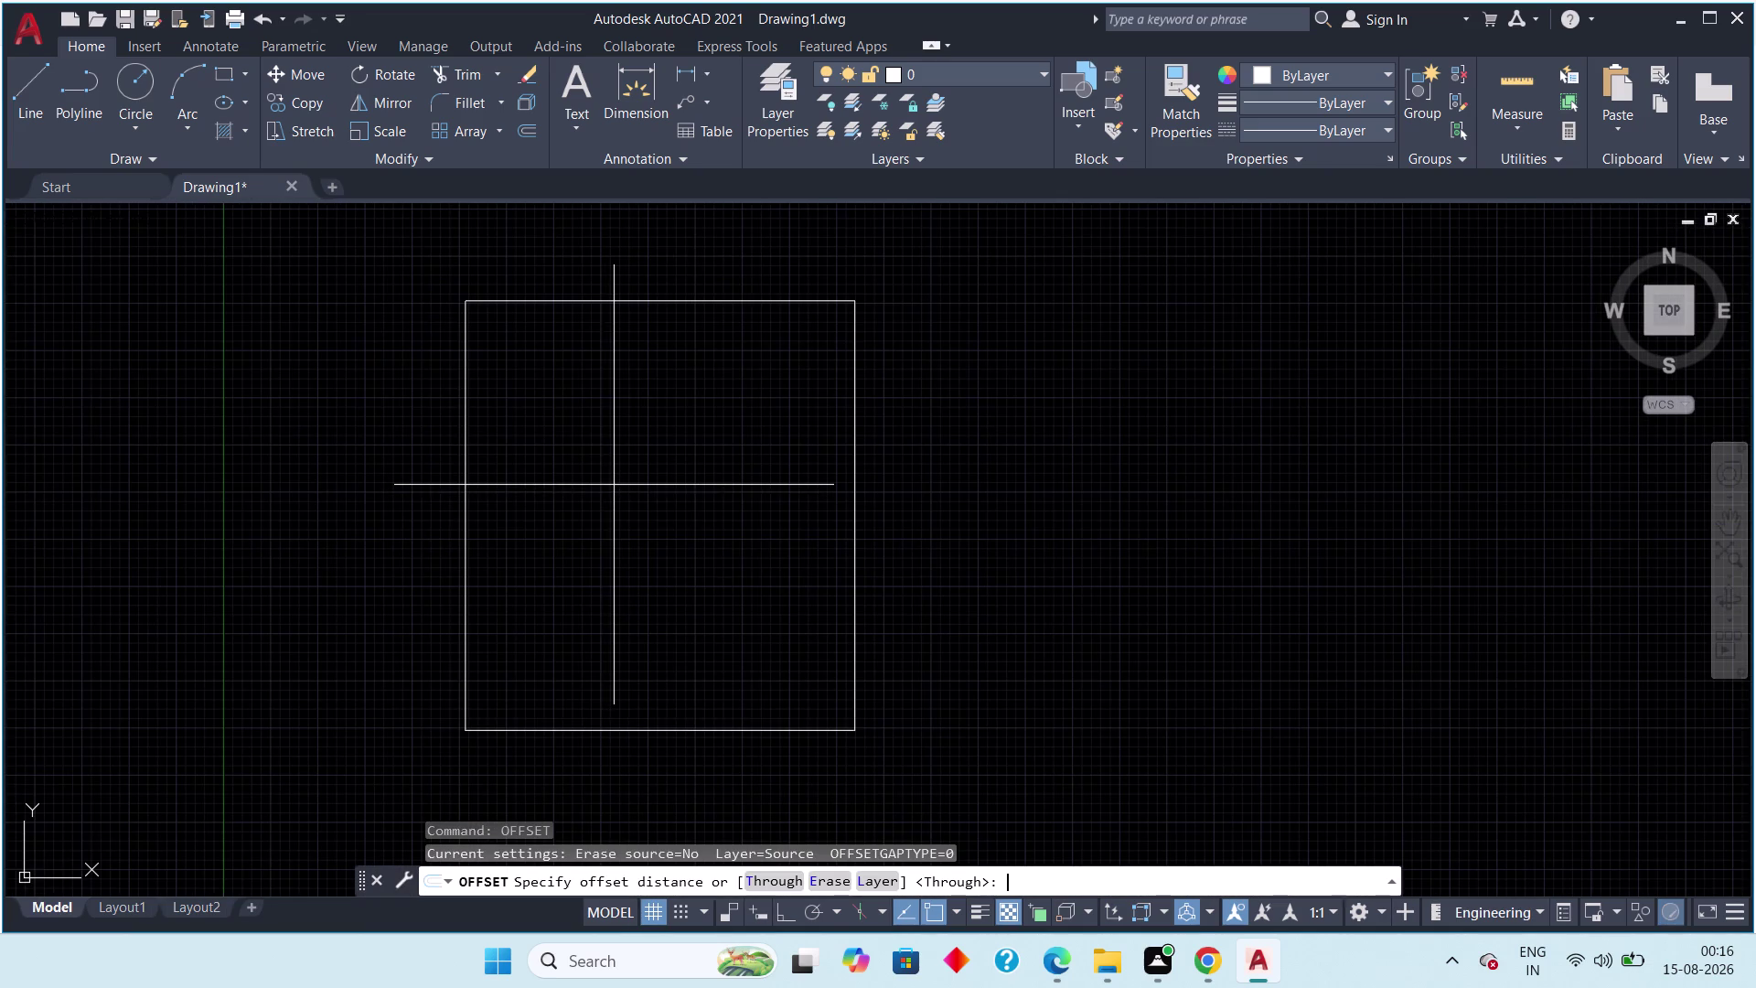
key(9)
text(")
key(space)
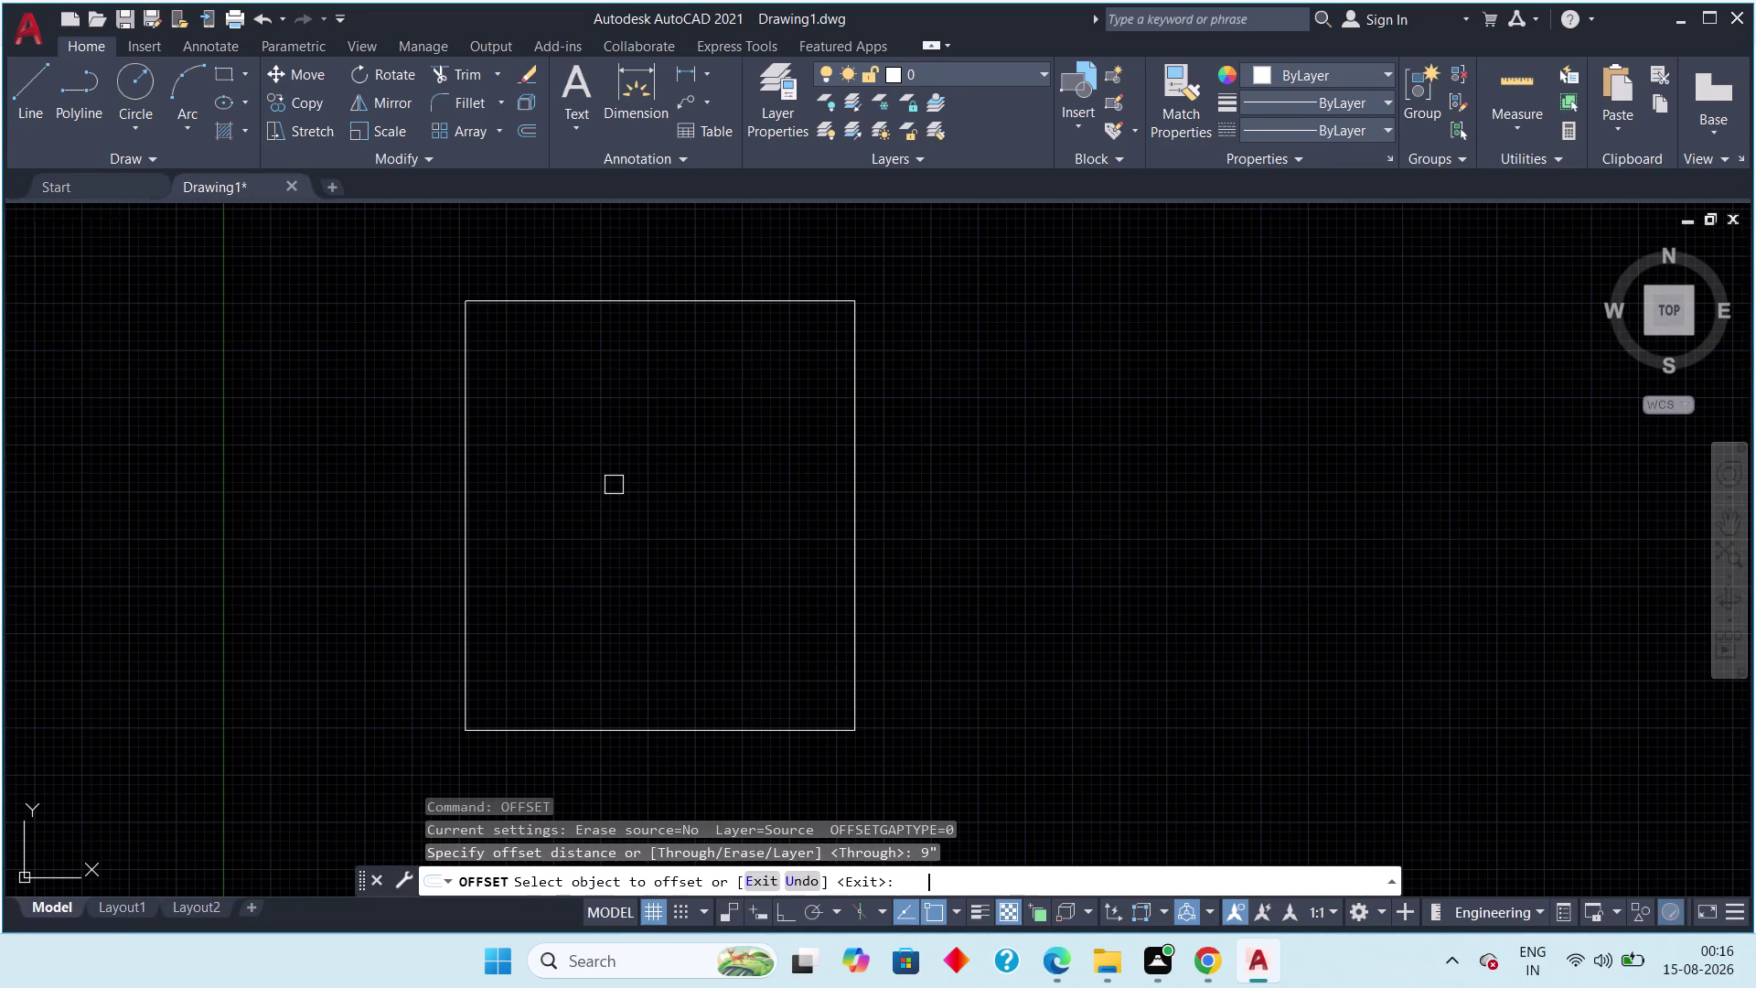
click(651, 299)
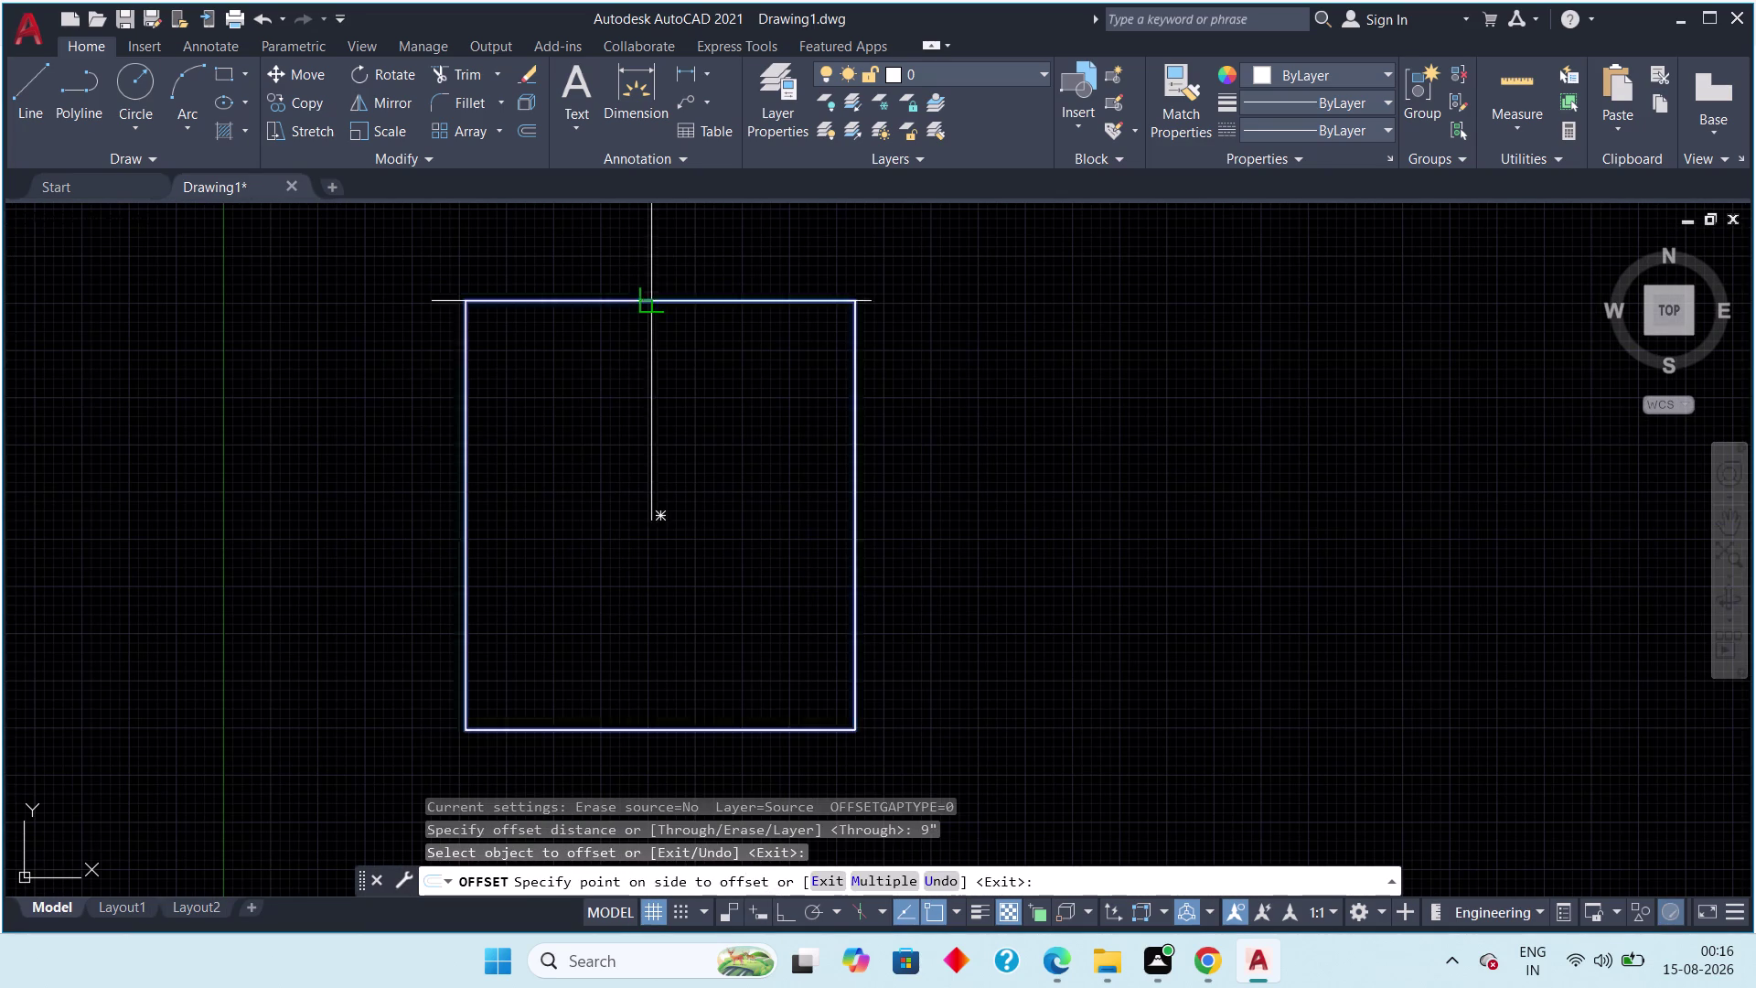
click(674, 438)
key(Escape)
scroll(up, 3)
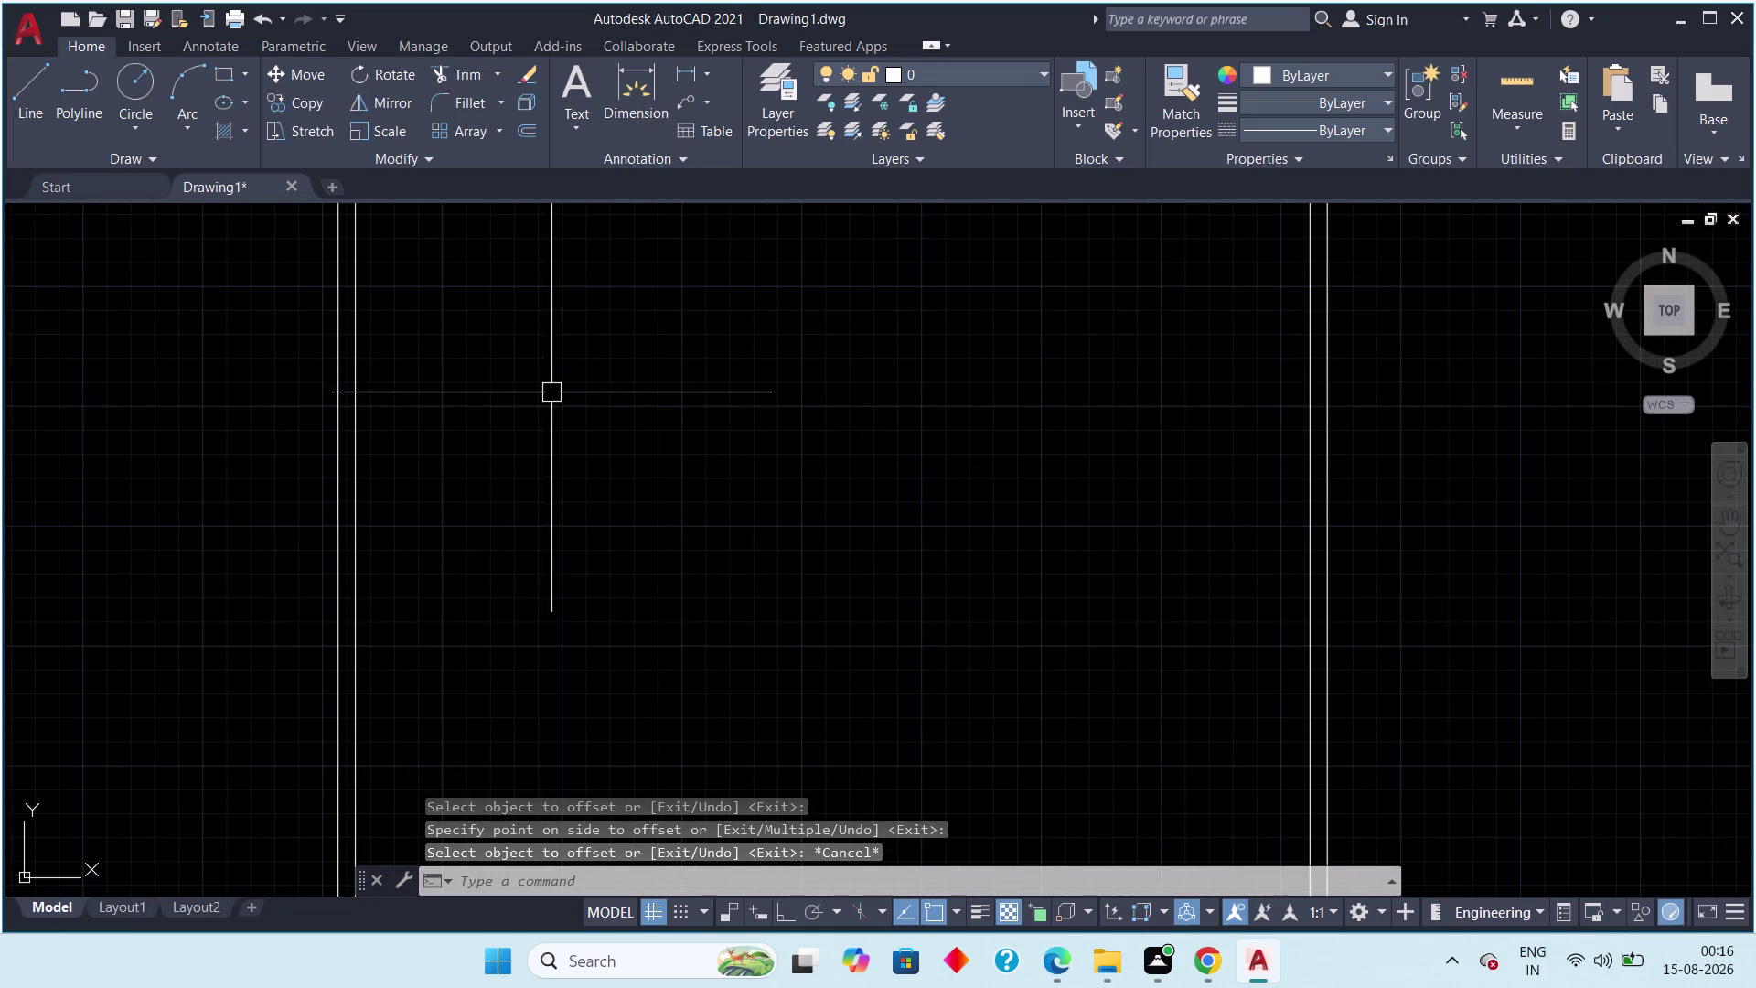
middle_drag(576, 413, 580, 421)
scroll(down, 3)
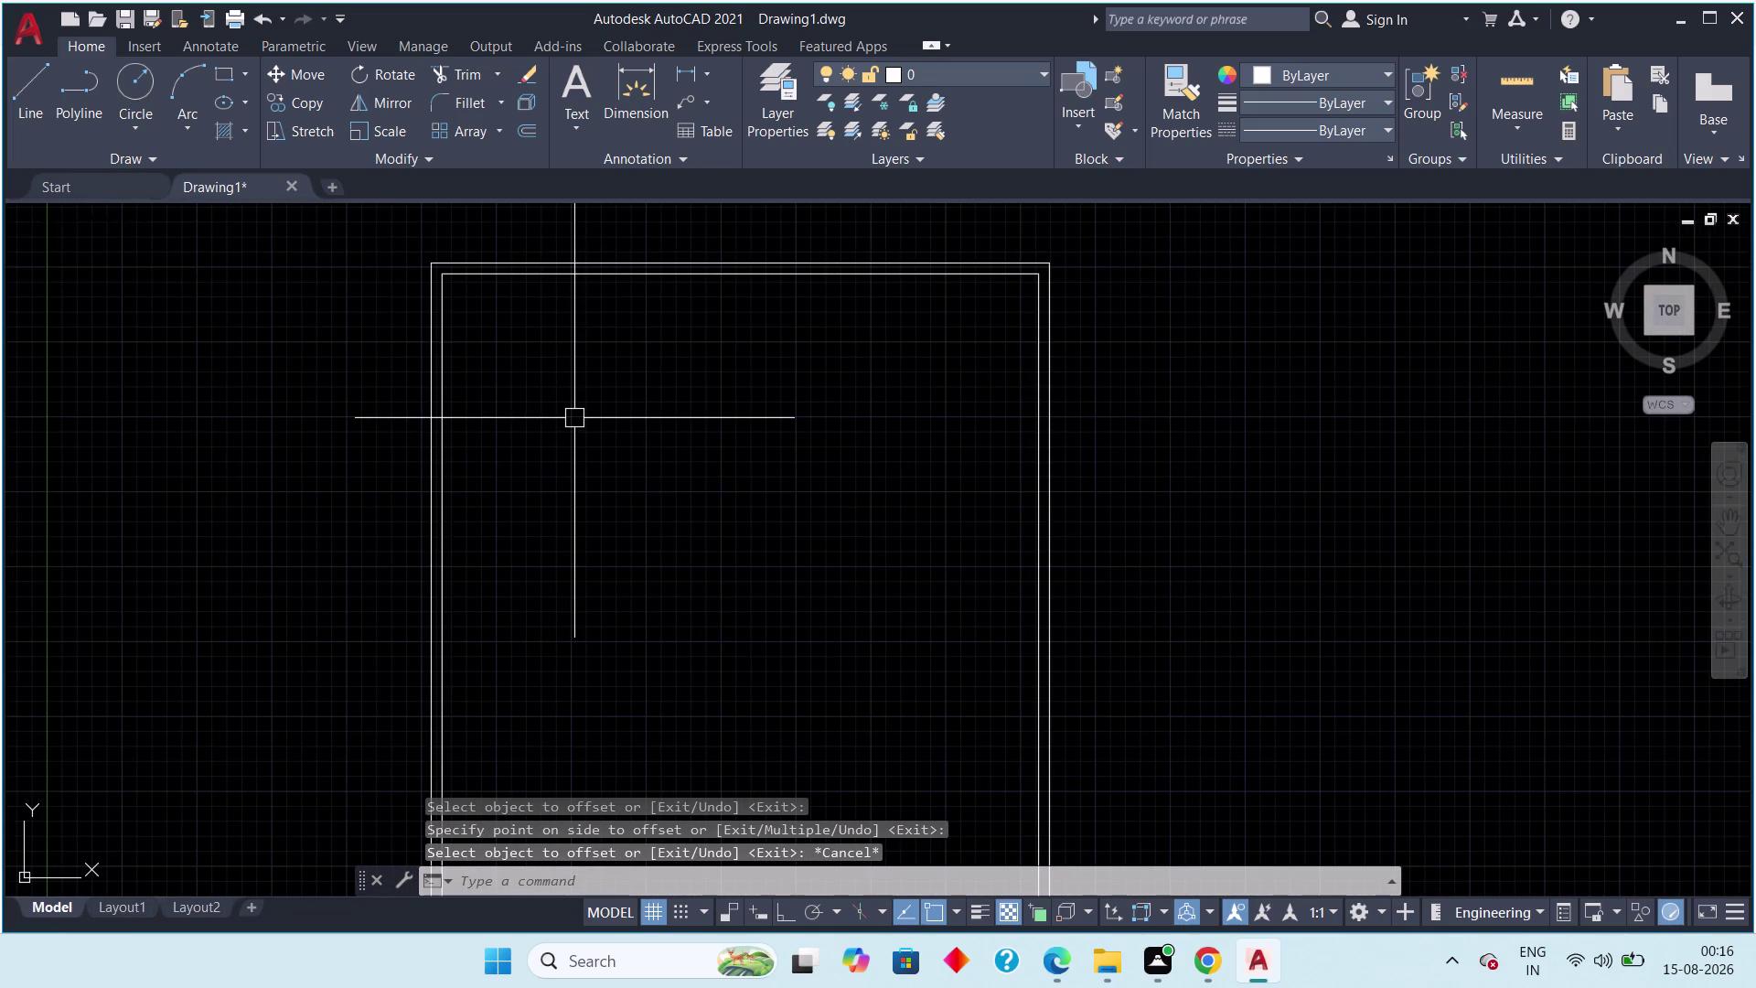
Explode the inner wall rectangle into individual lines.
key(Escape)
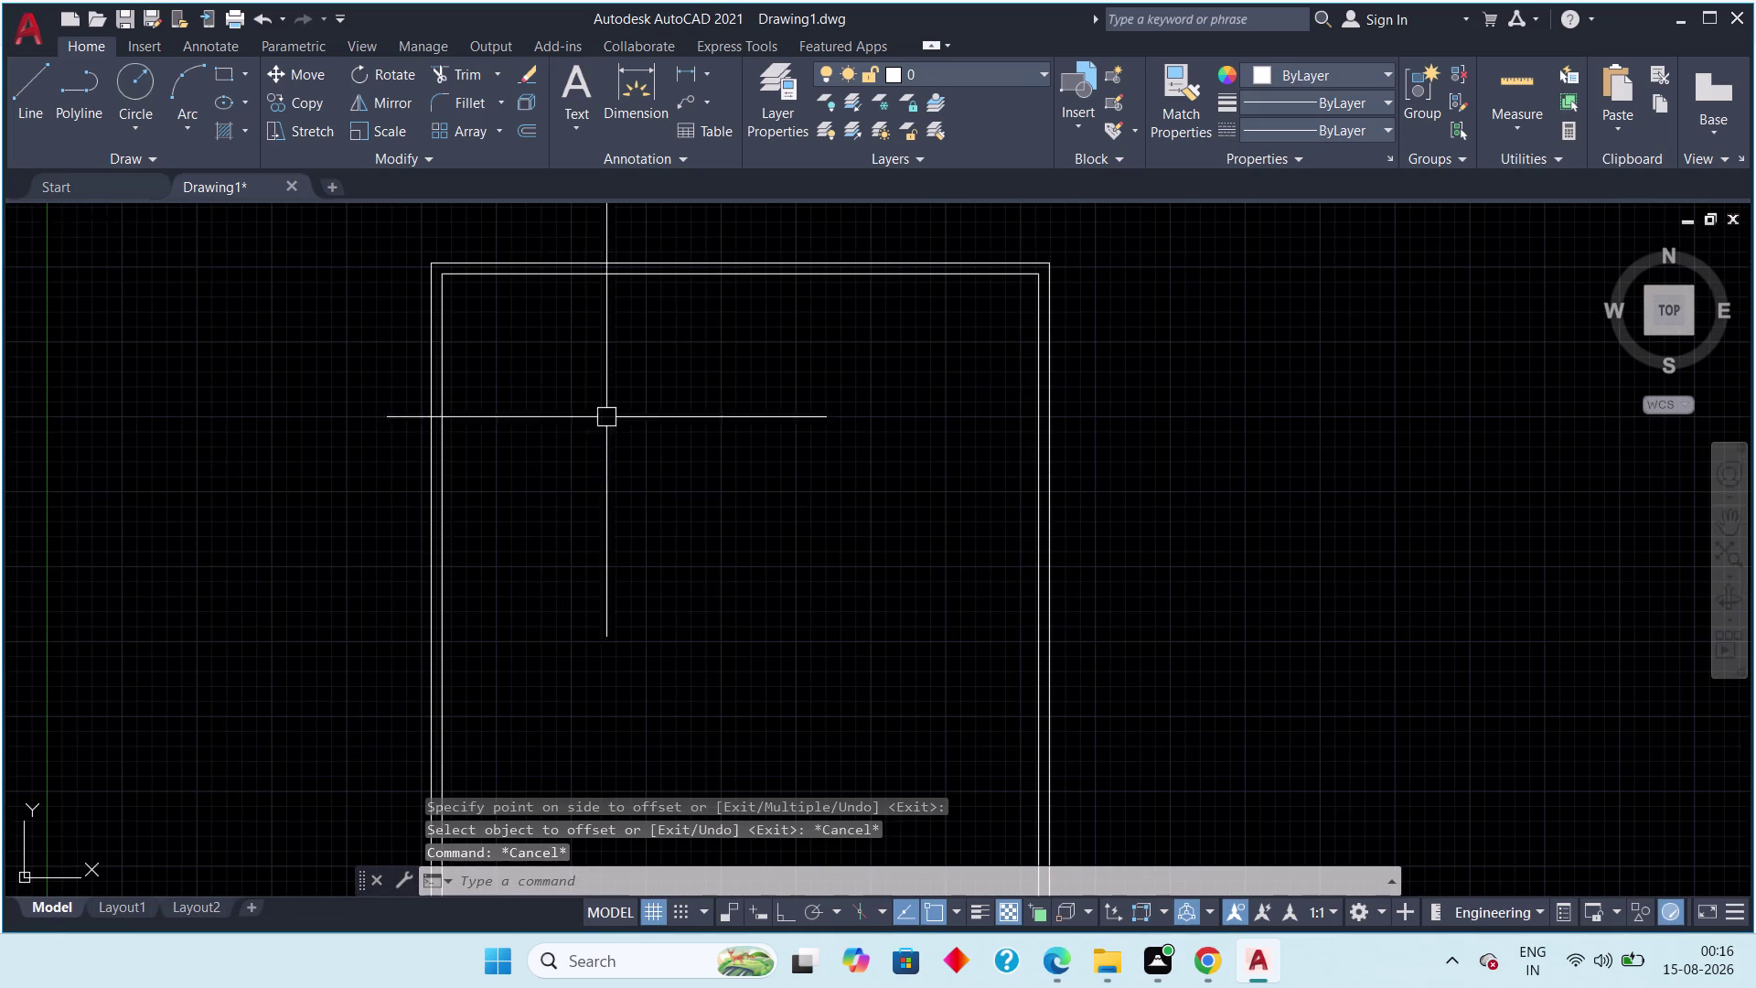
click(593, 274)
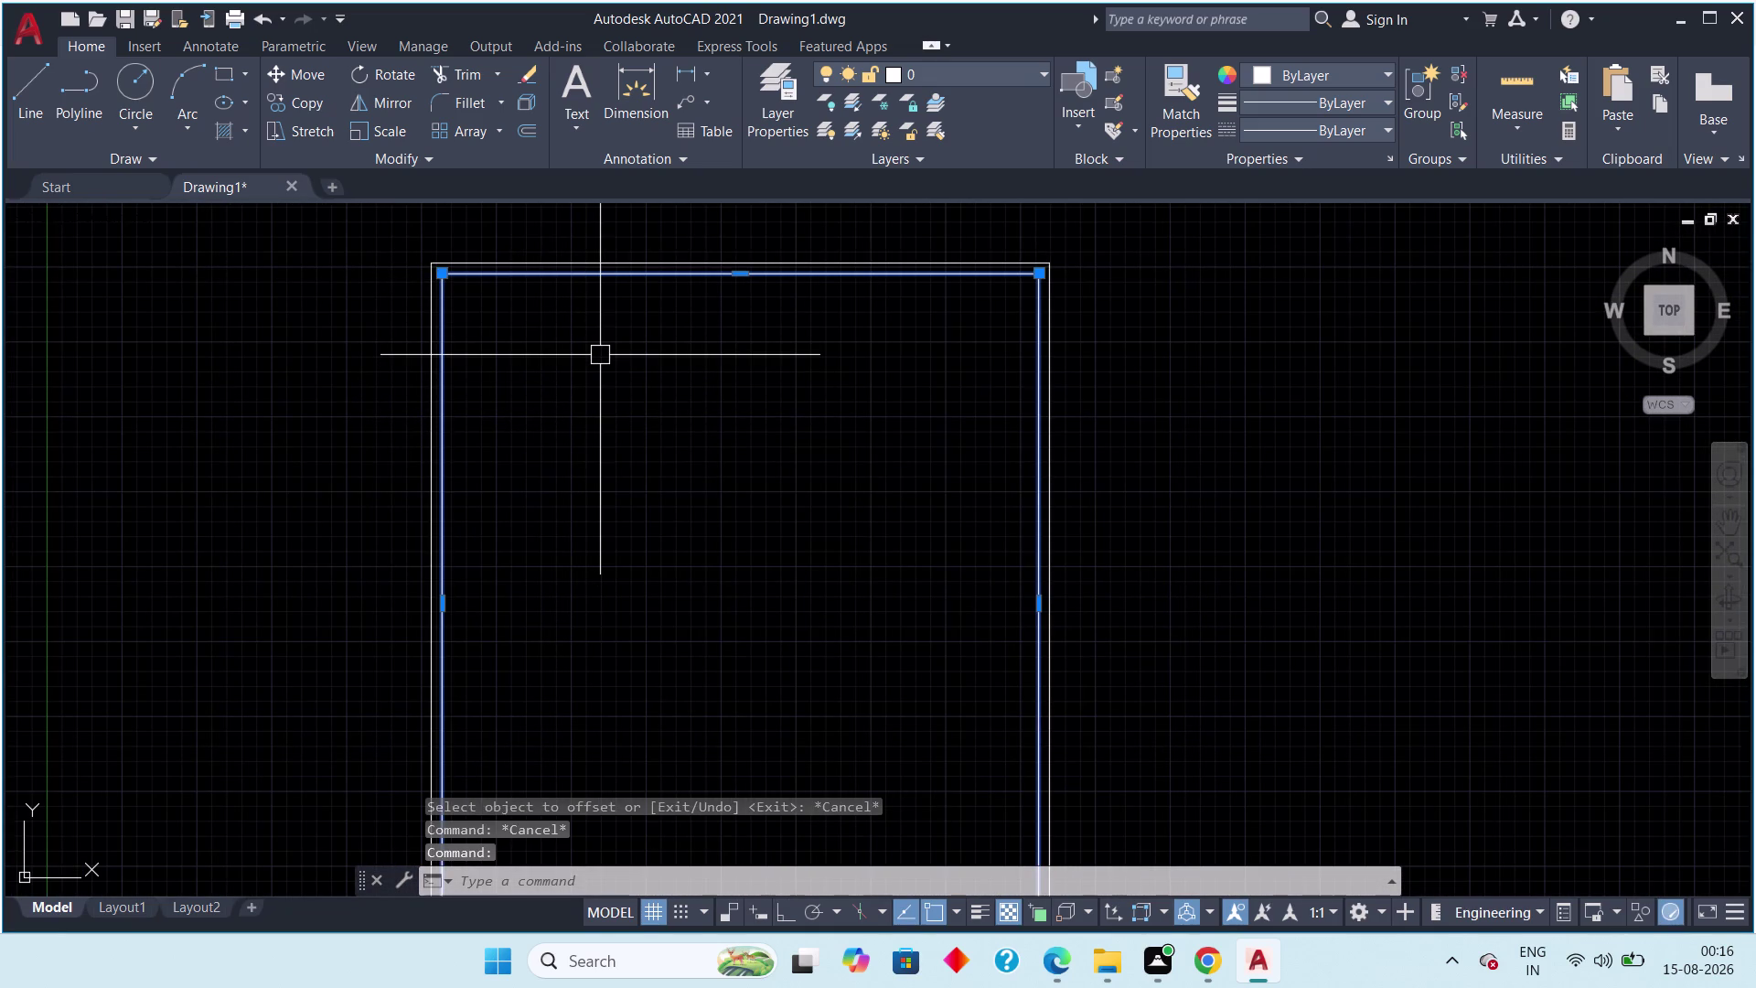
key(e)
key(x)
key(p)
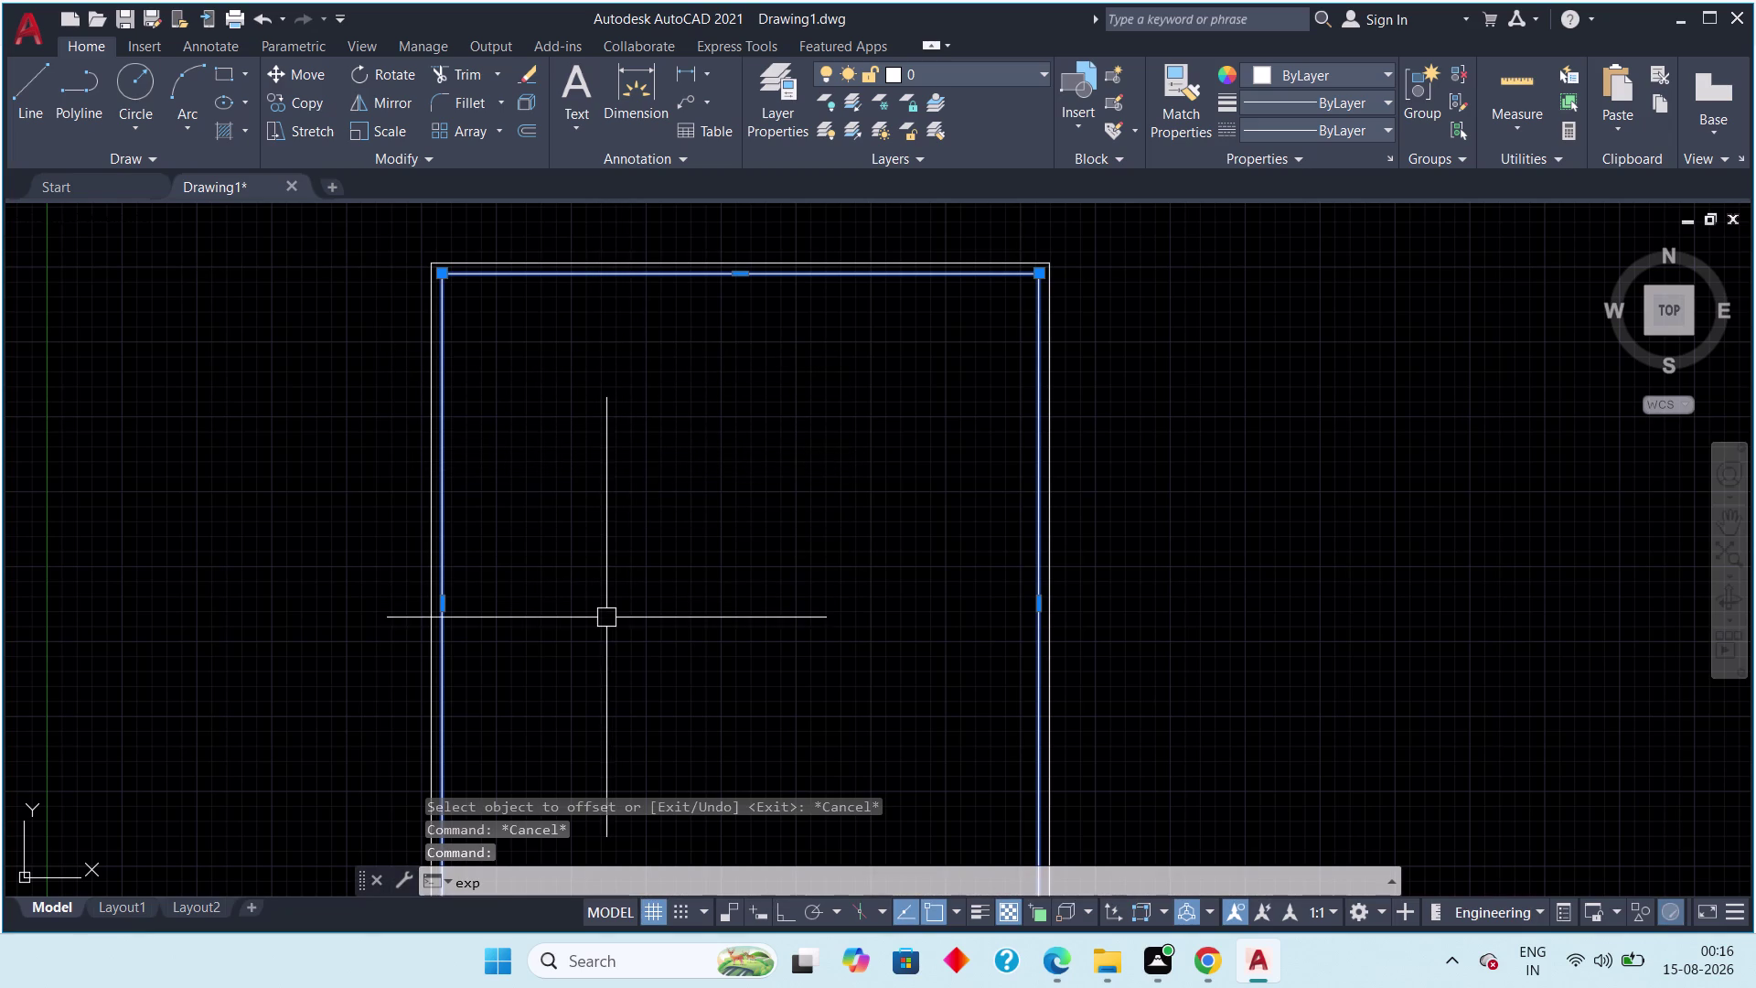
key(l)
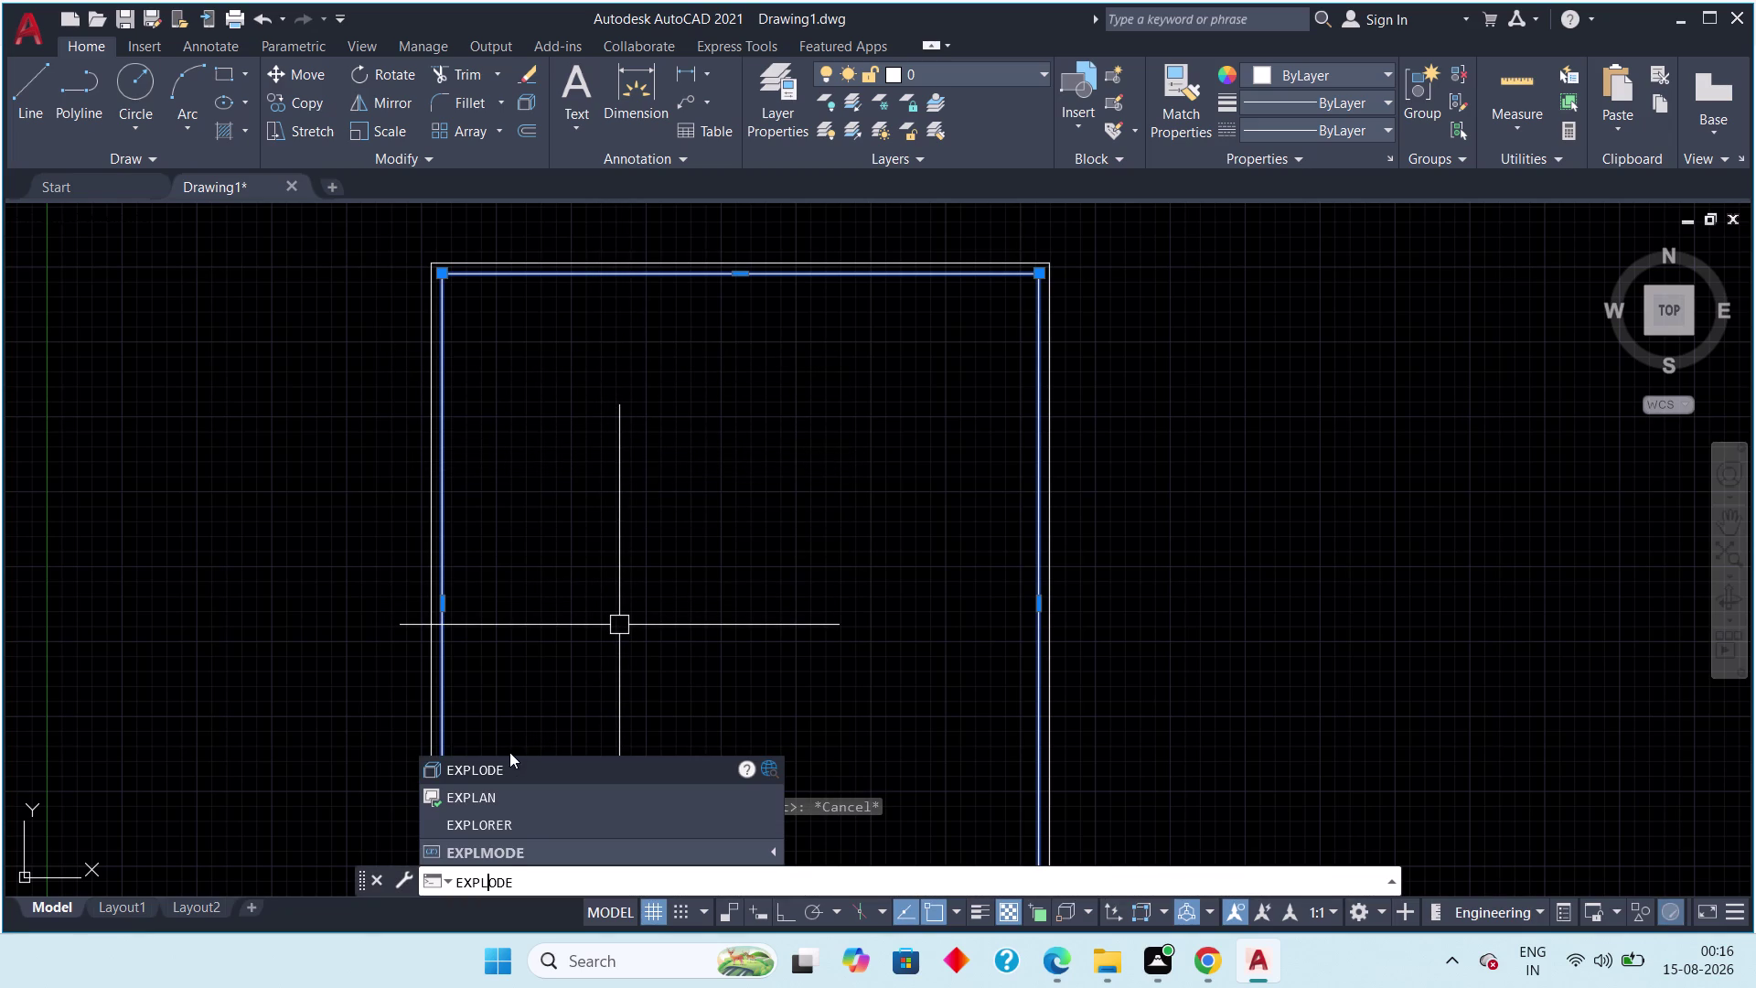
click(511, 768)
key(Escape)
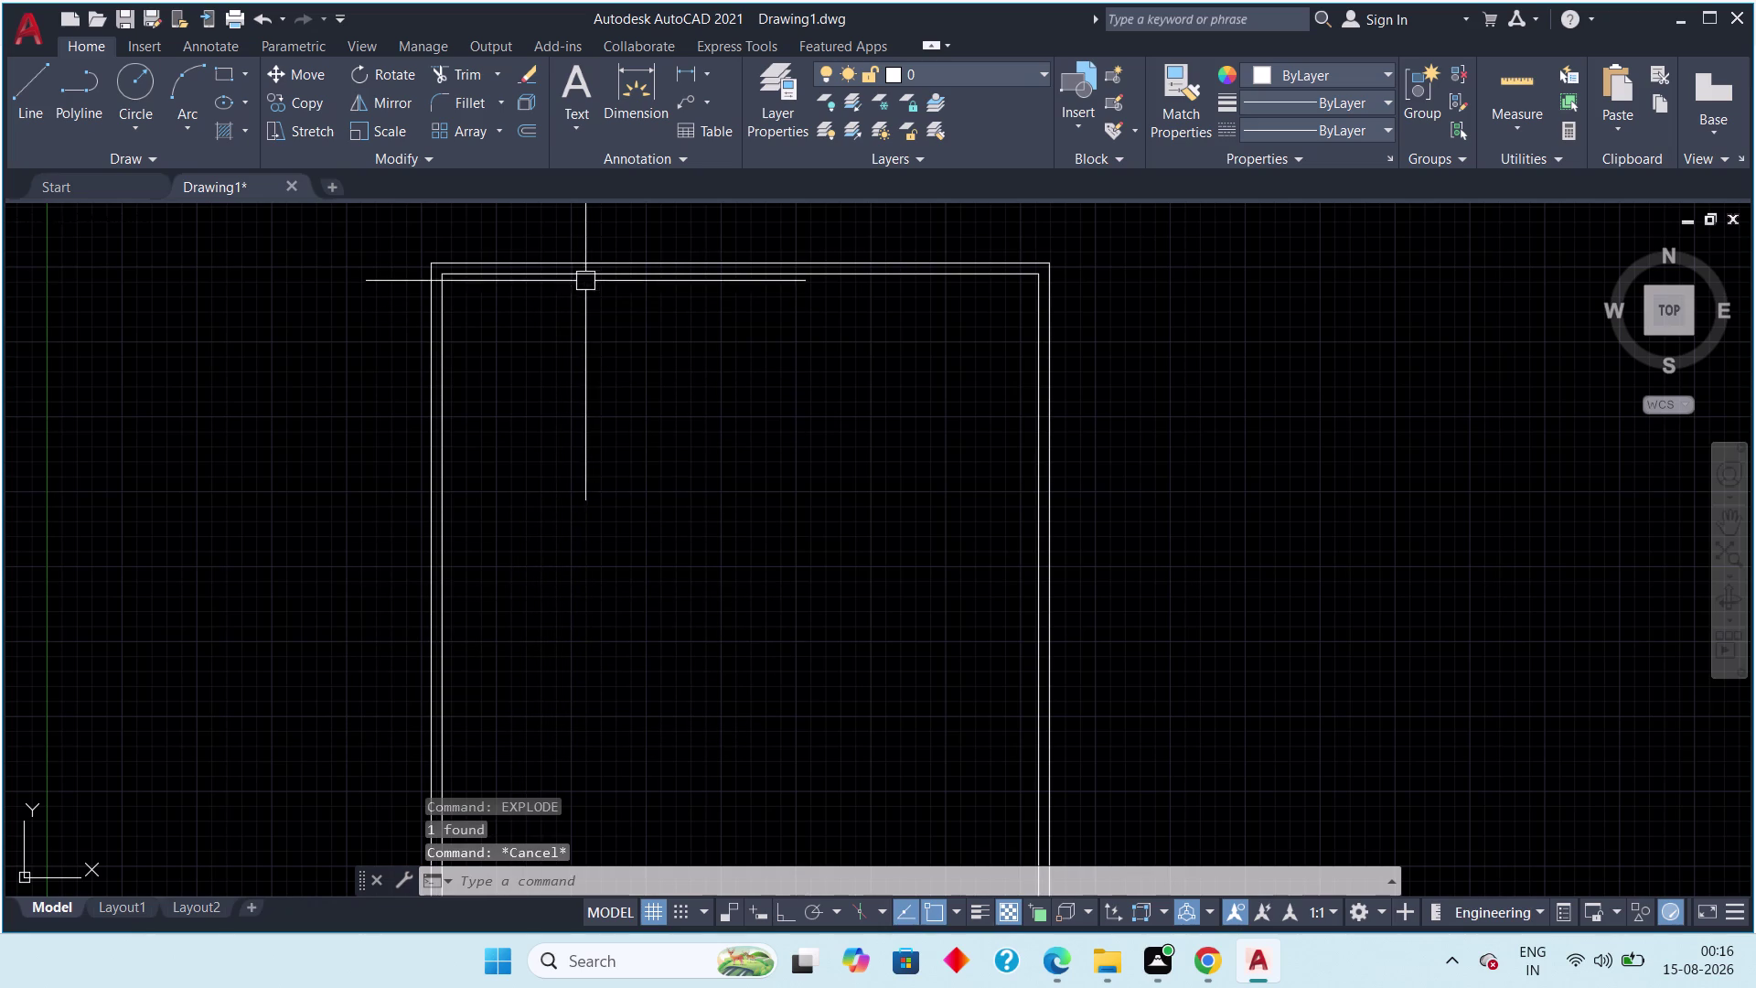
click(585, 277)
Offset the inner left wall line 10' to the right to start a partition.
key(Escape)
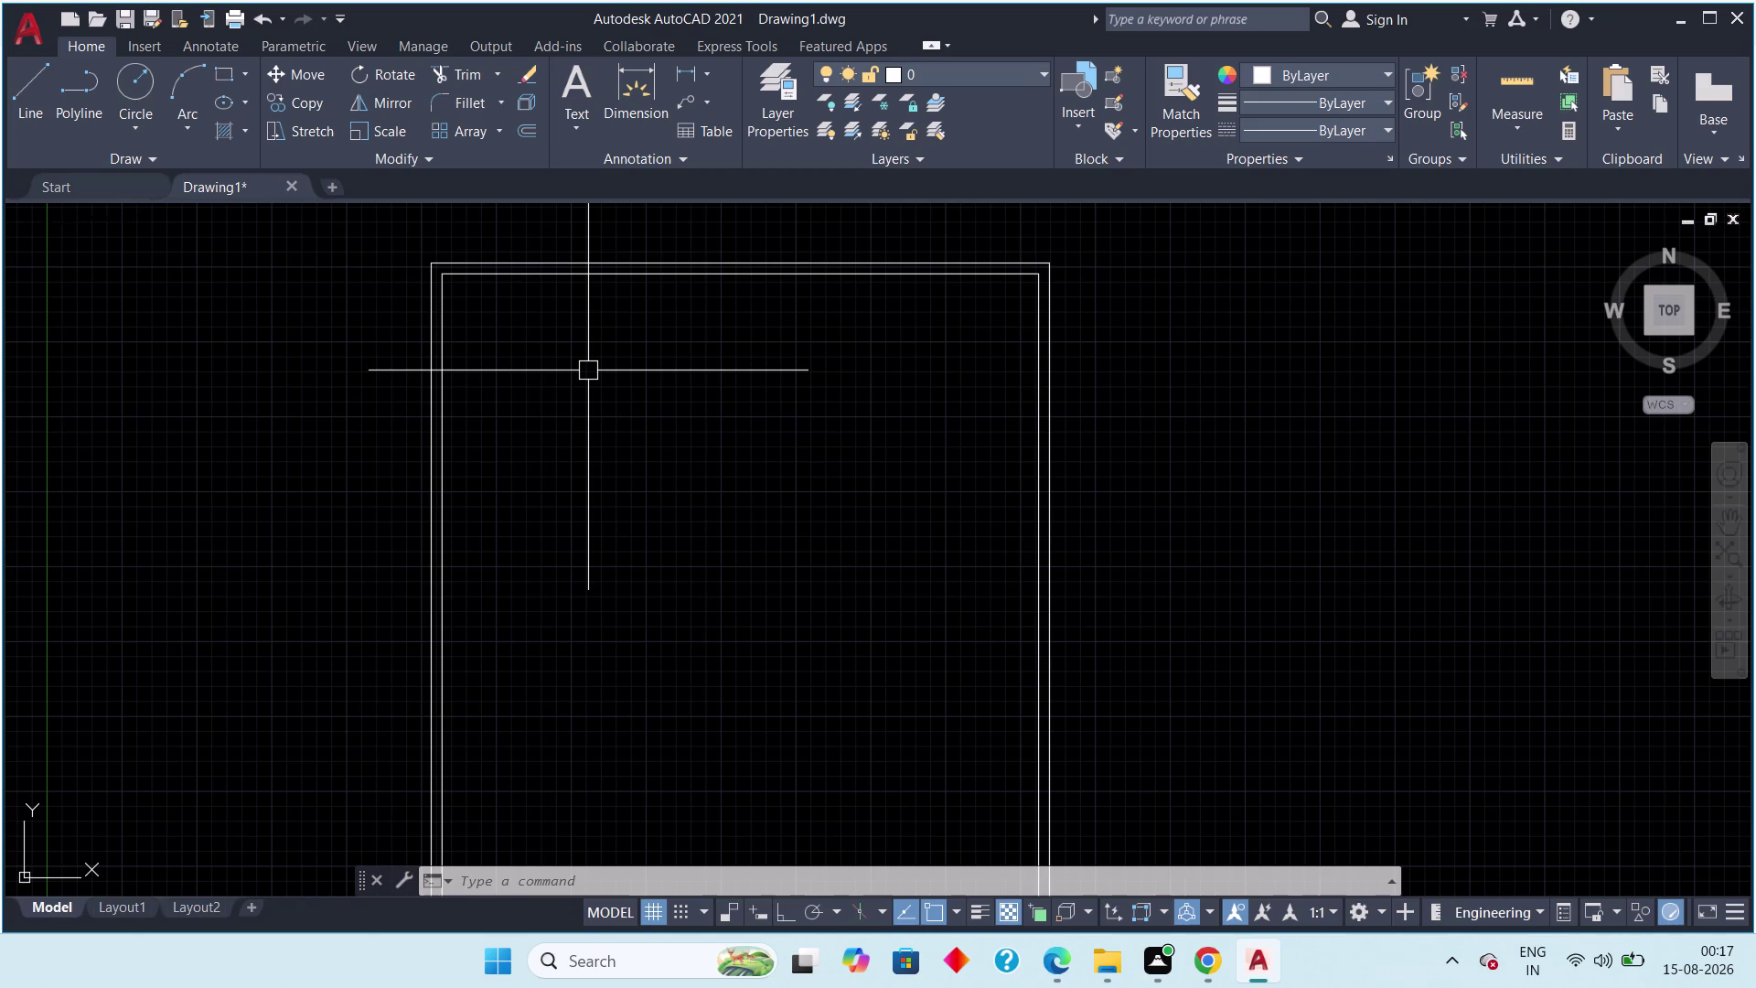
key(o)
text(ff 1)
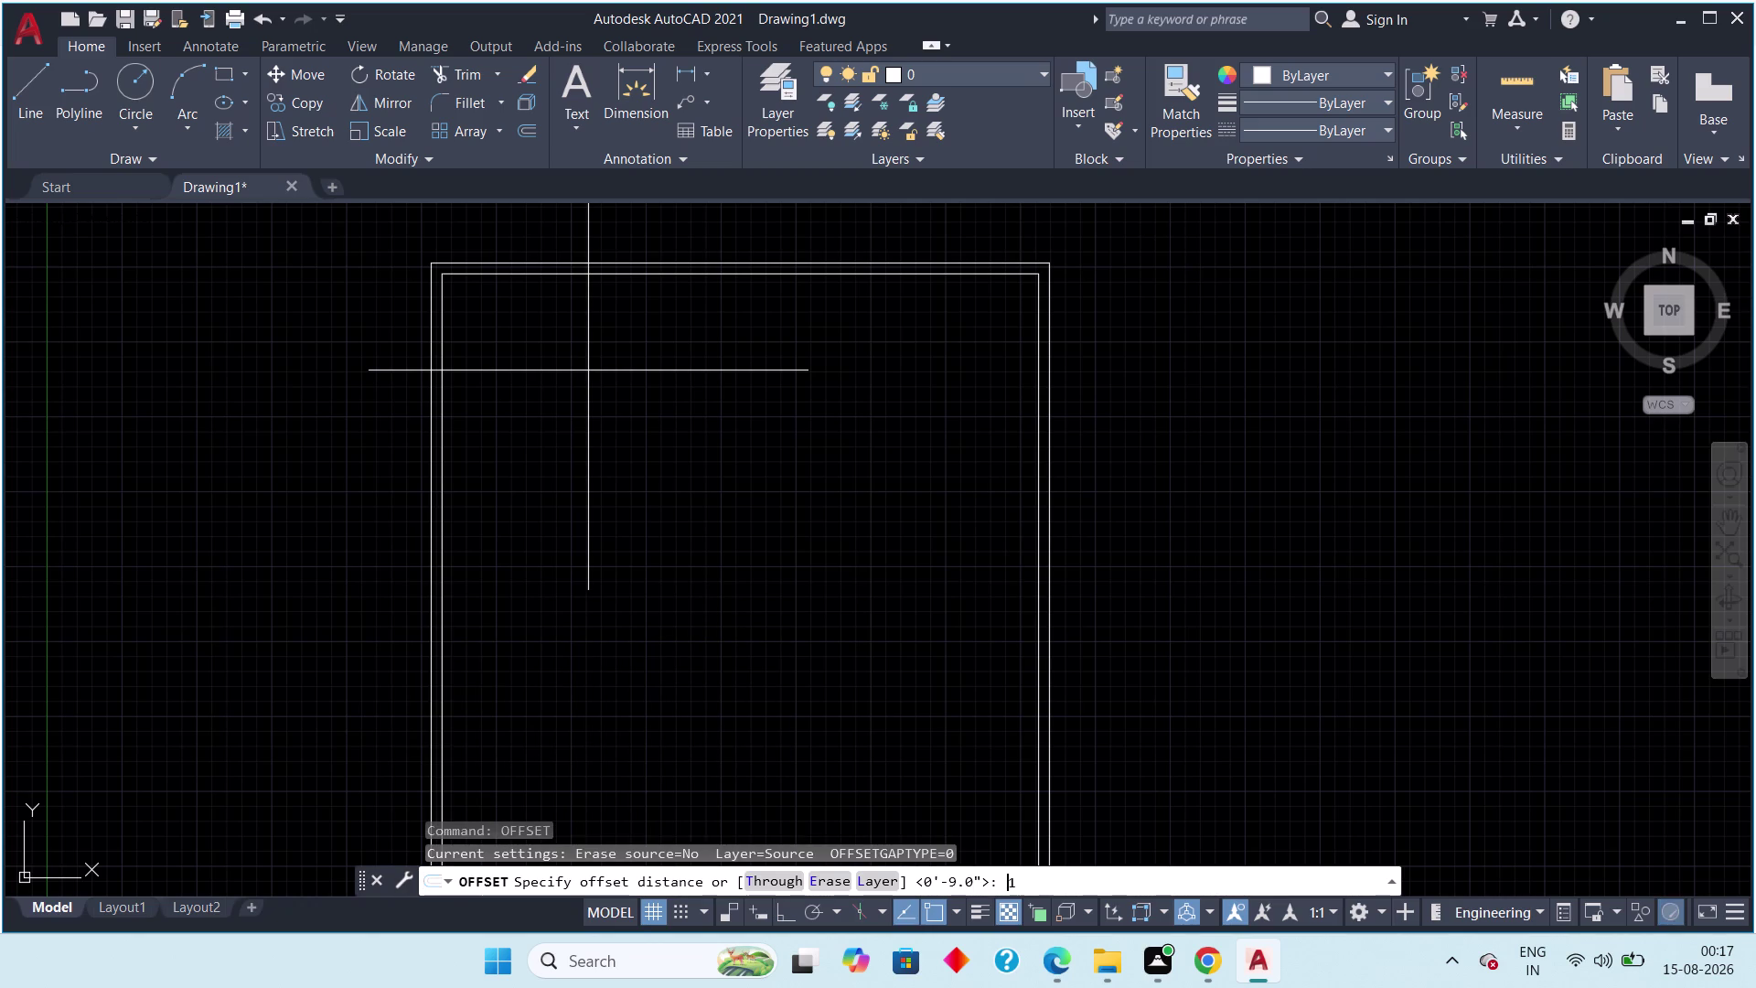
text(0')
key(Return)
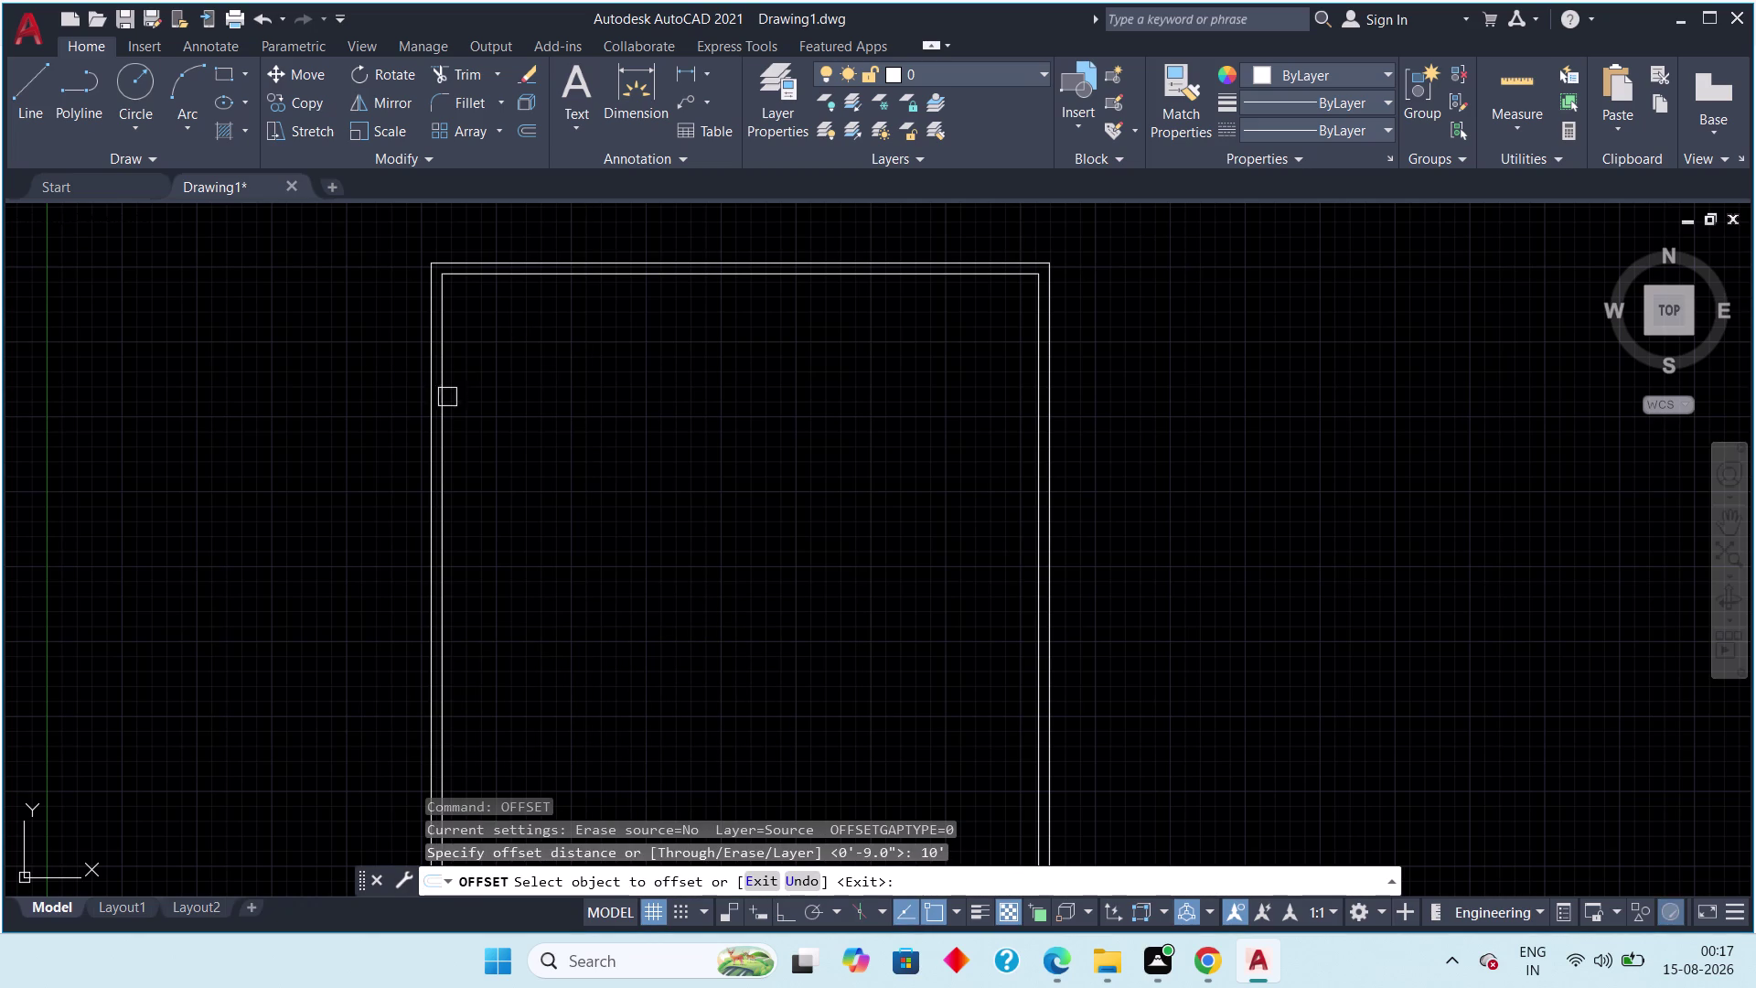
click(448, 438)
click(560, 437)
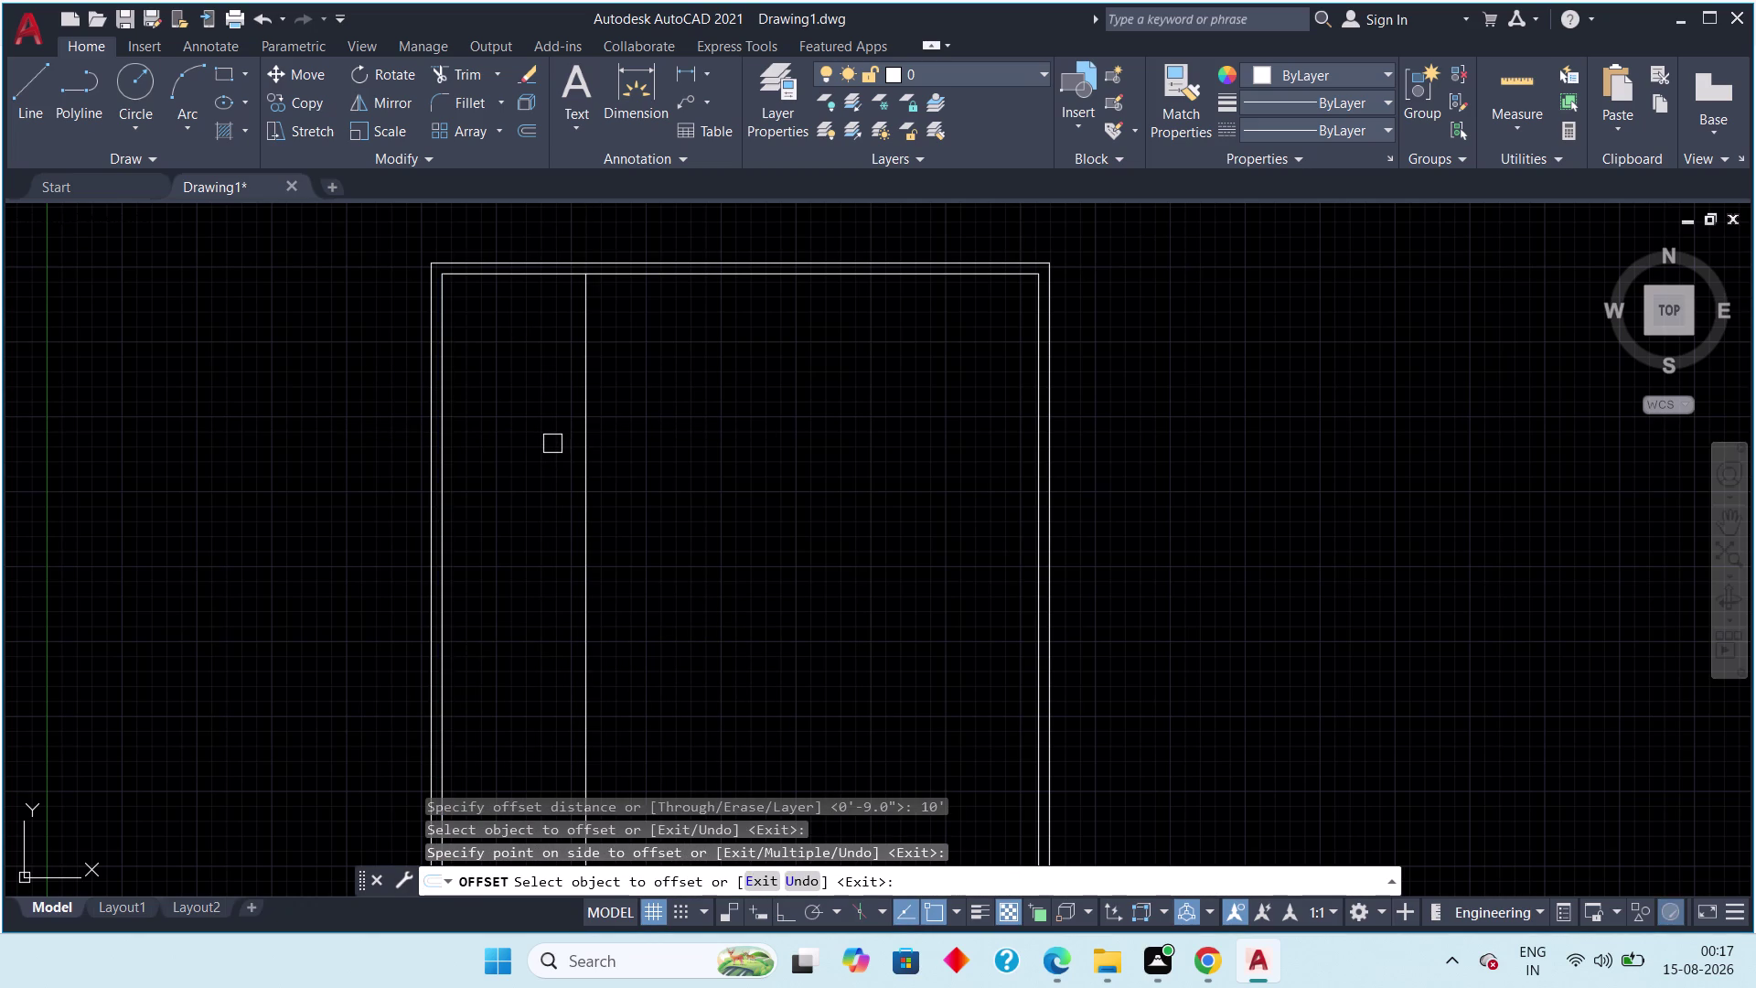
key(Escape)
Attempt a 4.5" offset of the new partition line, then cancel.
key(space)
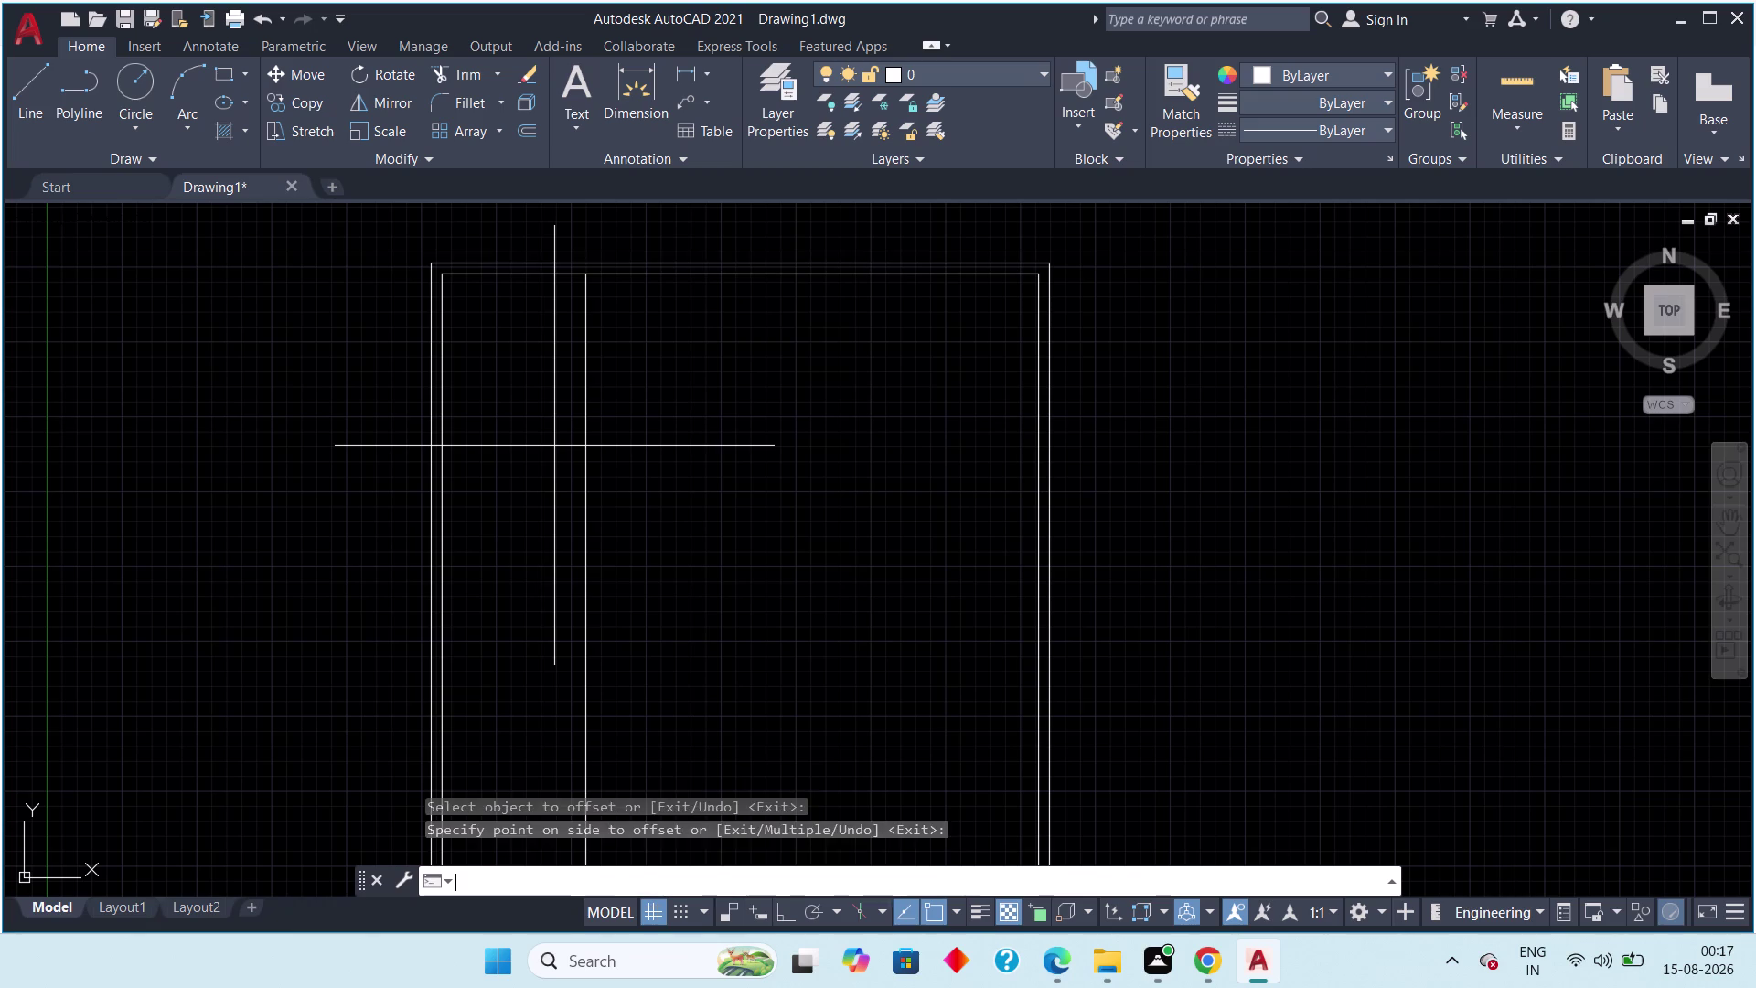
text(4.5")
key(Return)
key(bracketright)
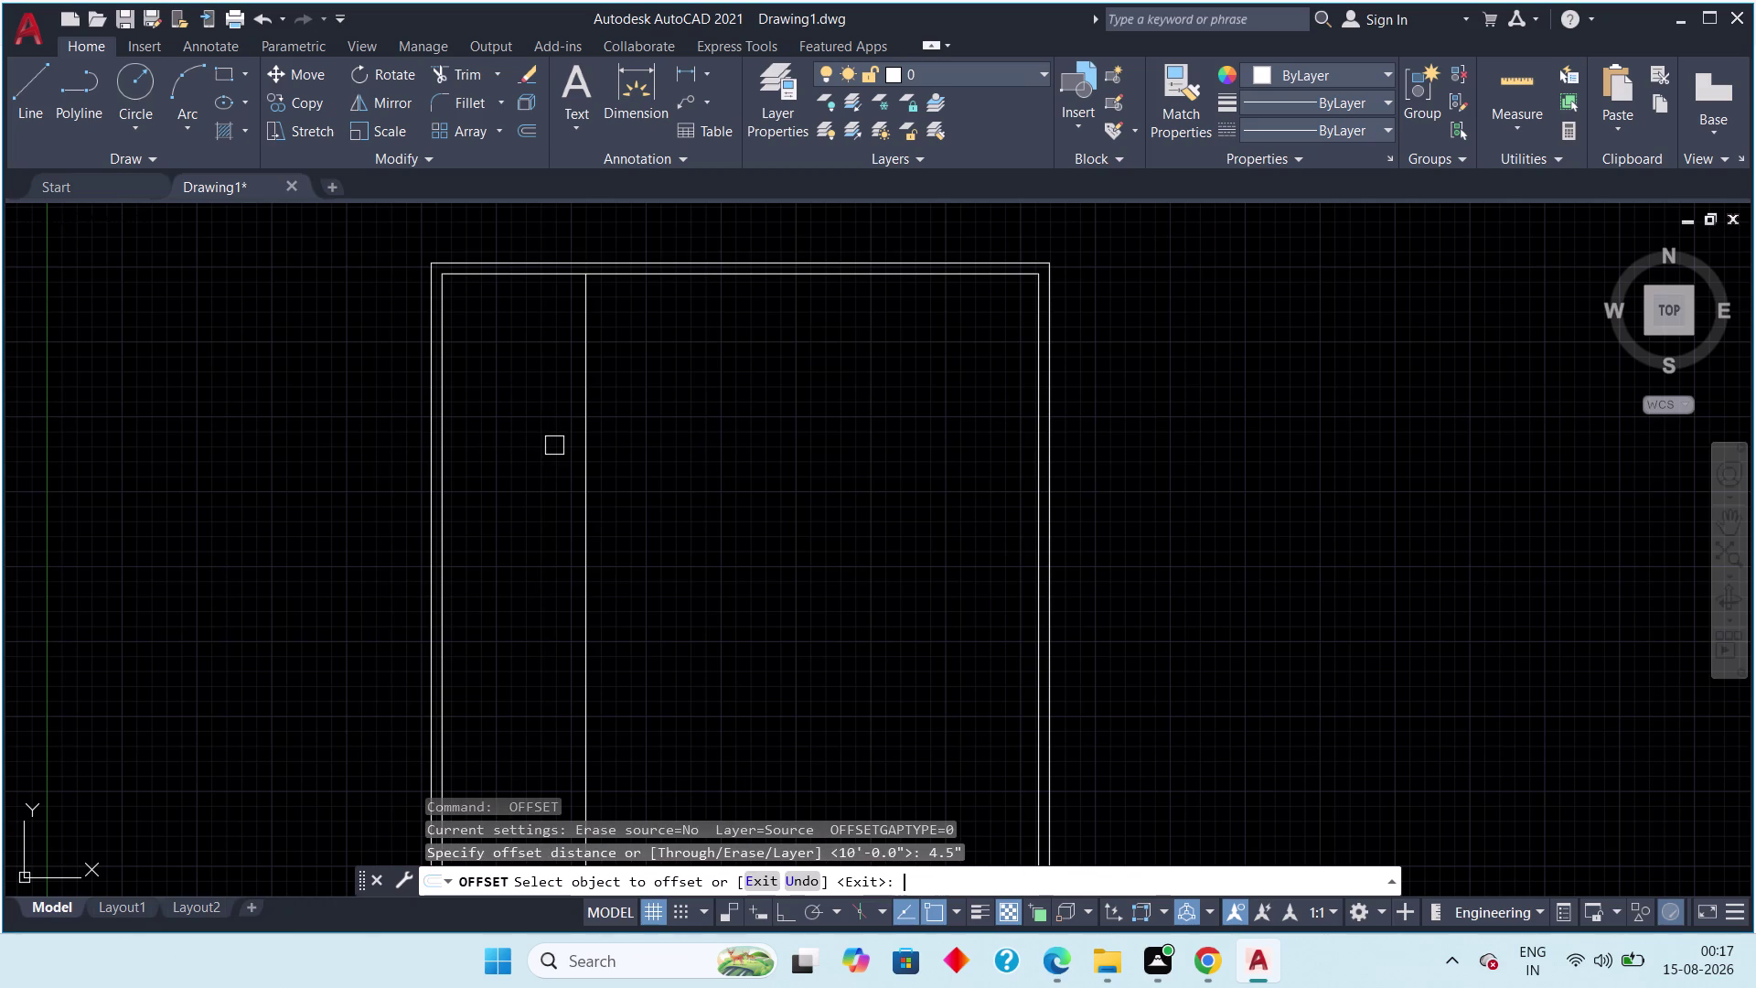
click(586, 467)
click(725, 463)
click(592, 508)
click(595, 519)
key(Escape)
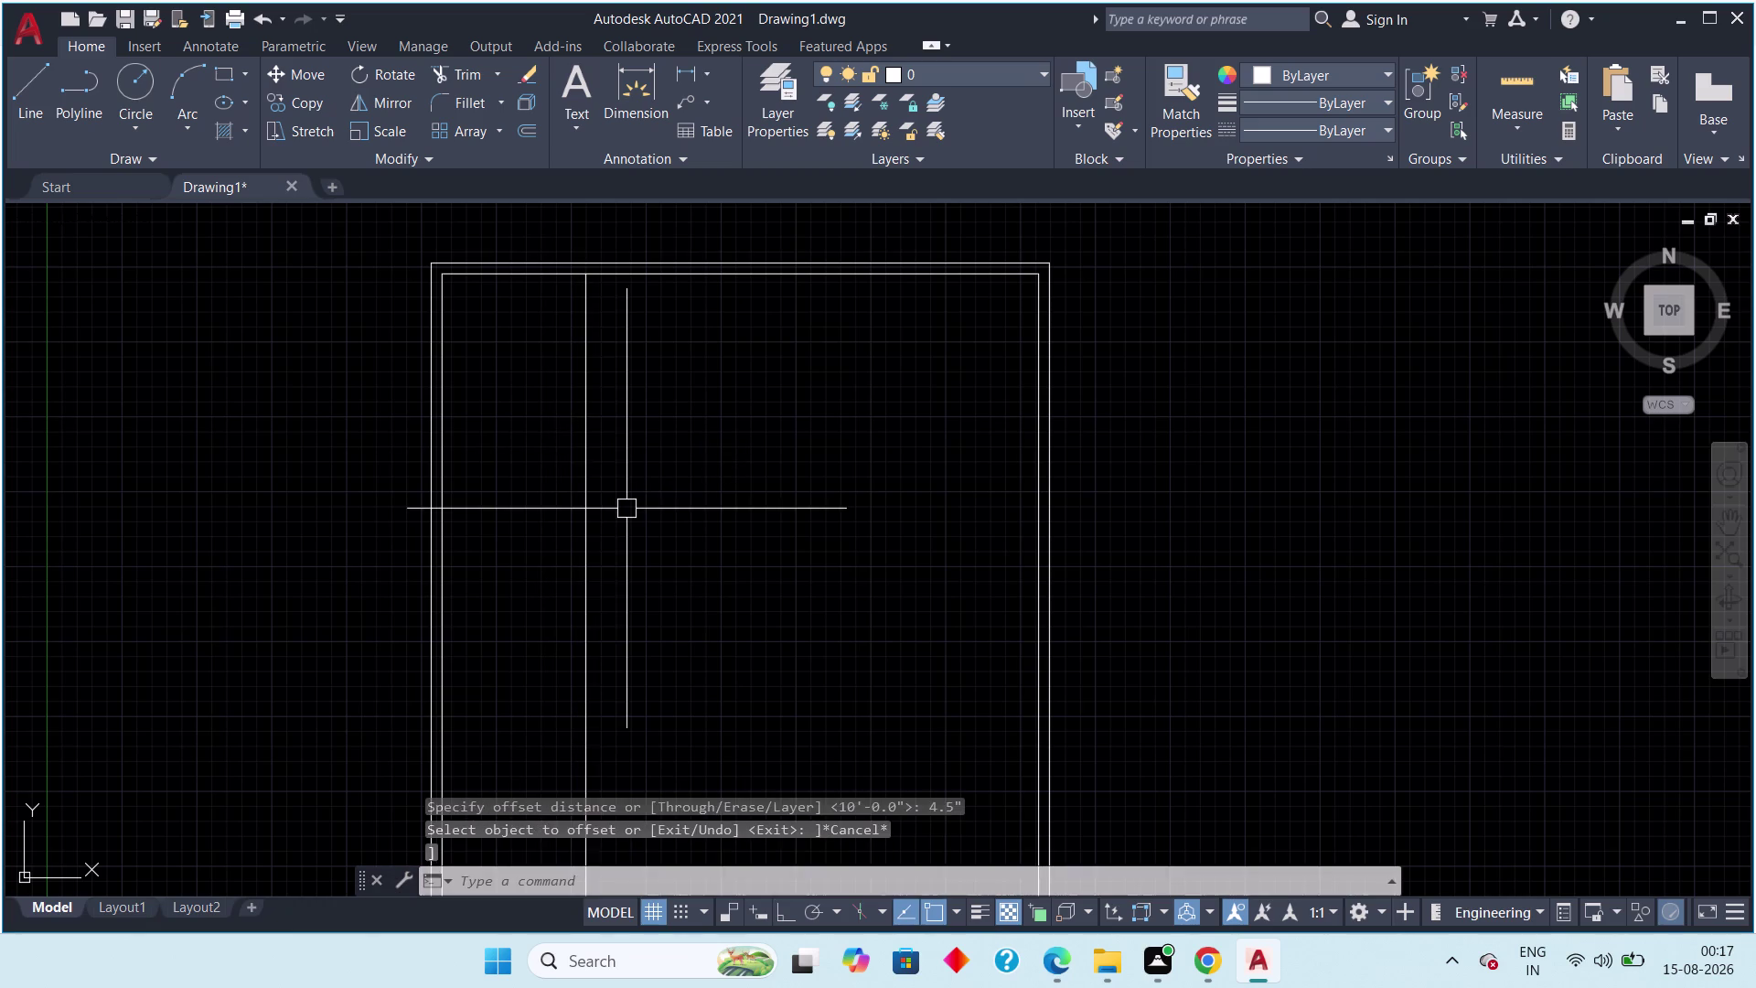
Offset the new partition line 4.5" to its right to complete the wall.
scroll(down, 3)
scroll(down, 3)
scroll(up, 3)
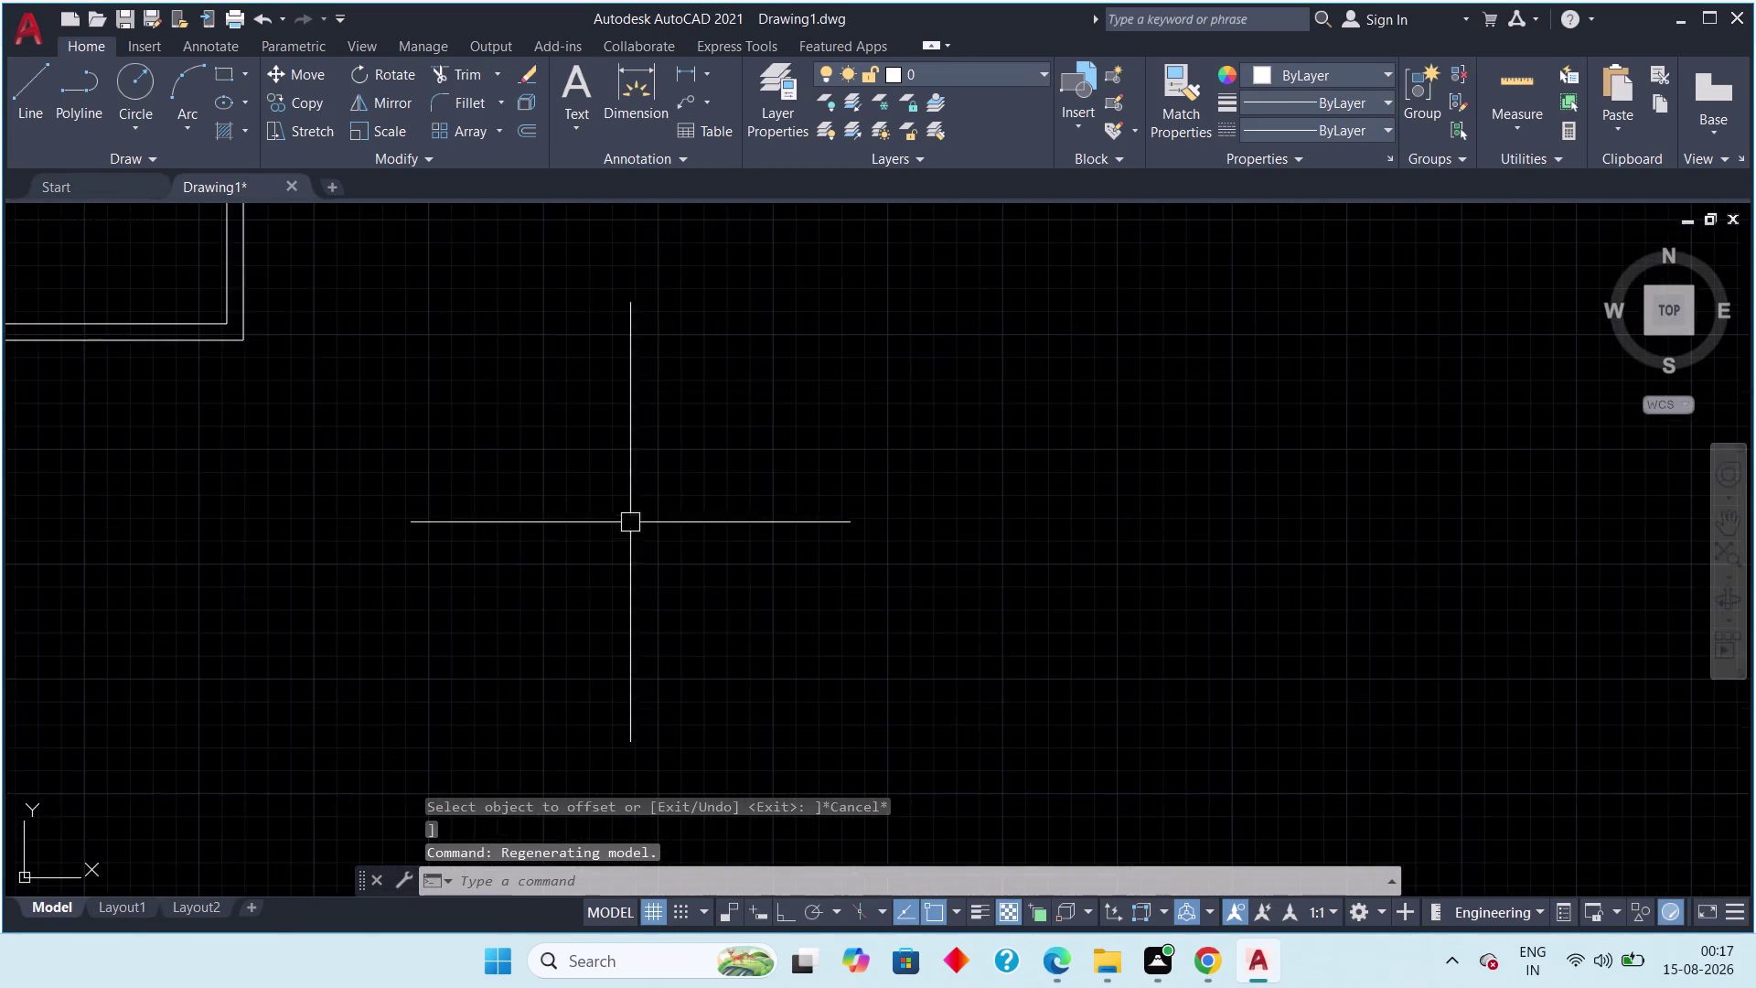
middle_drag(586, 495, 923, 705)
middle_drag(259, 391, 680, 617)
scroll(up, 3)
middle_drag(397, 544, 495, 542)
scroll(down, 3)
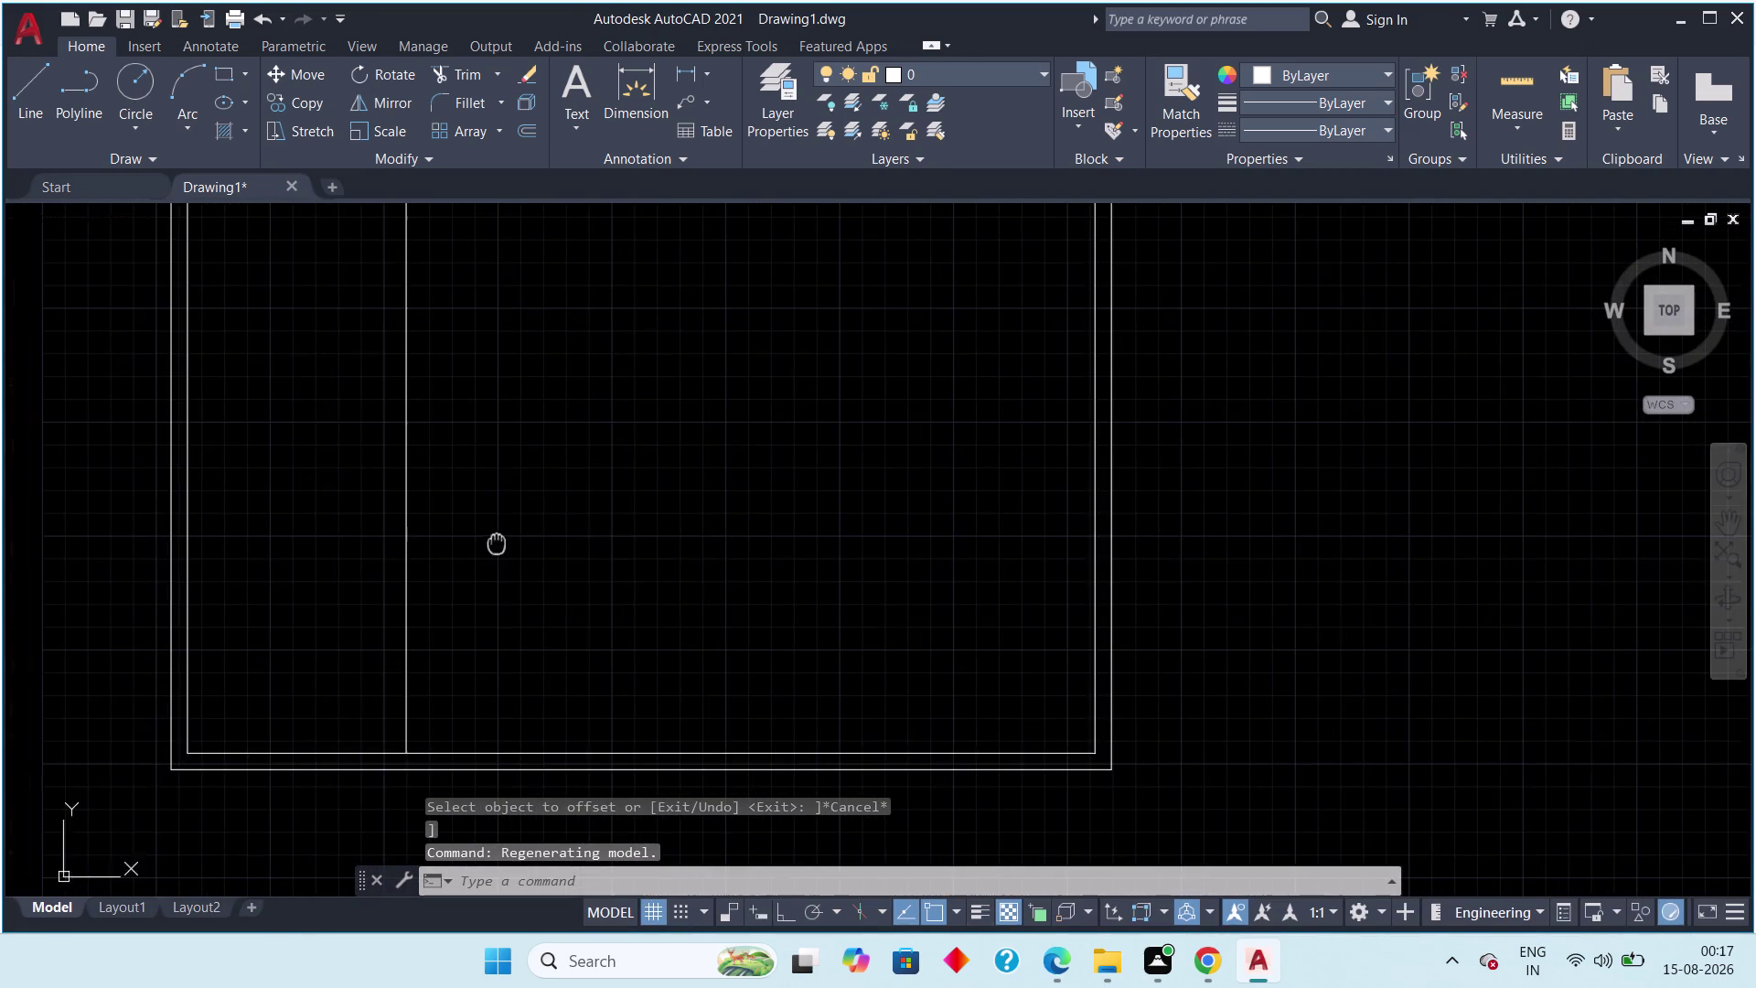
scroll(down, 3)
scroll(down, 3)
middle_drag(468, 499, 509, 572)
key(space)
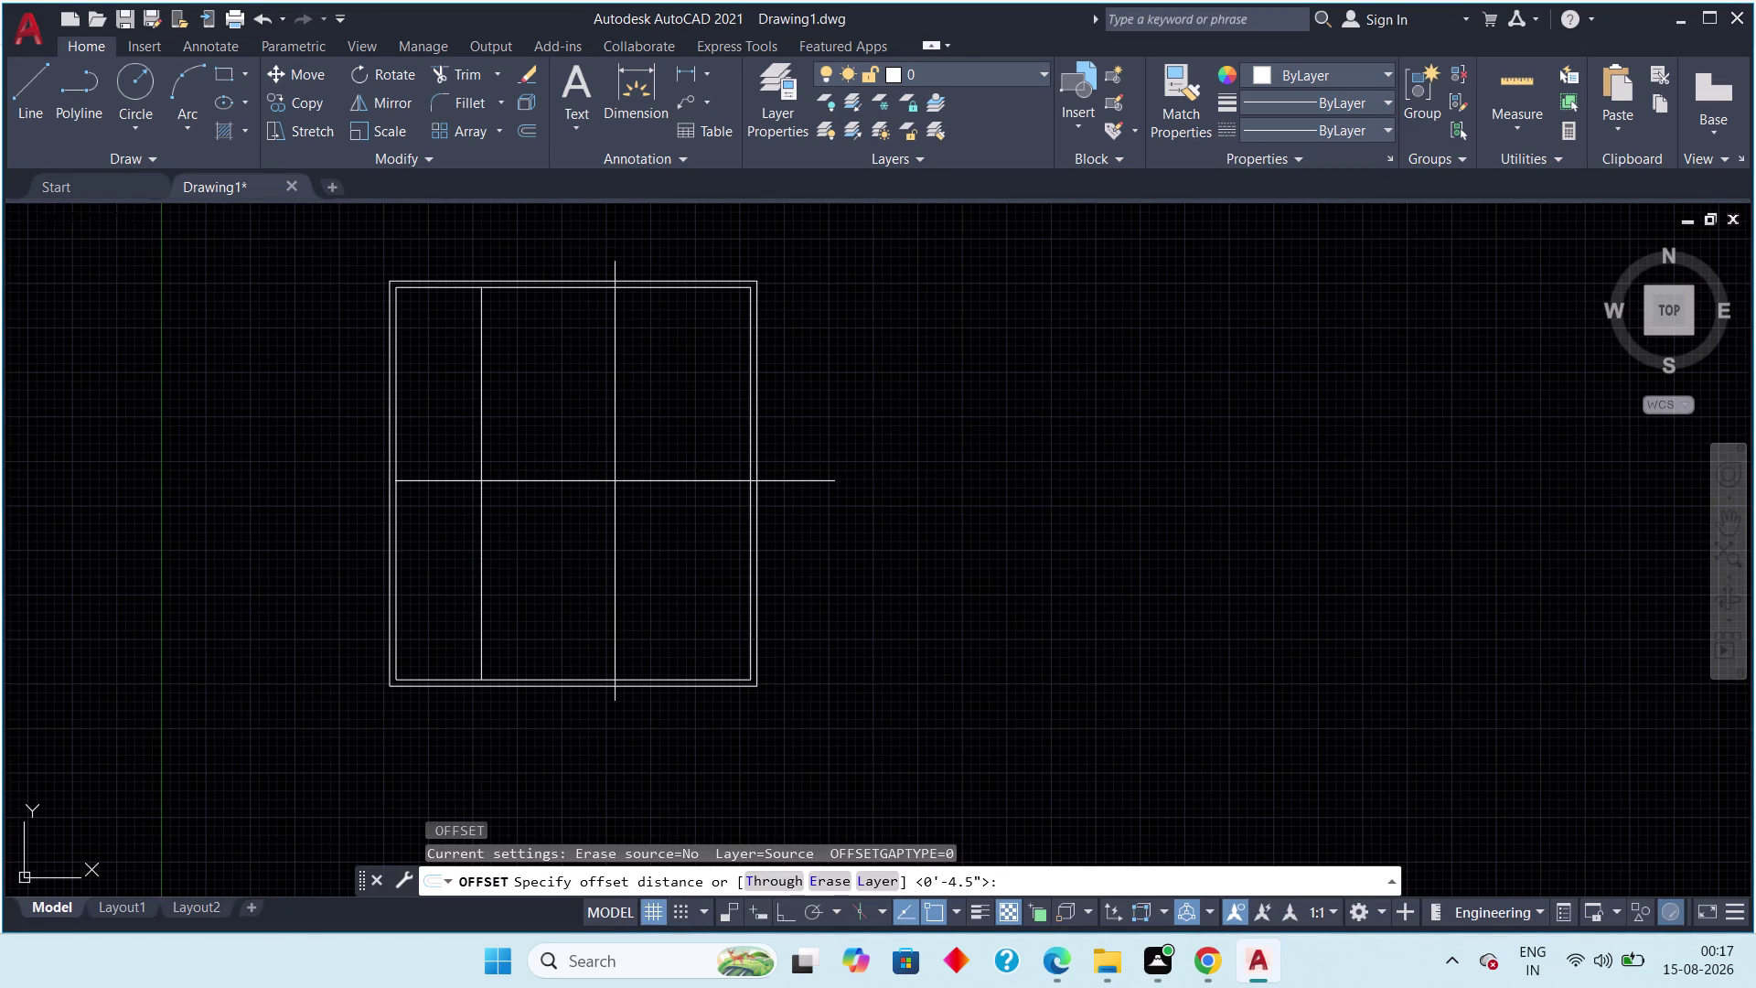
key(space)
text(4)
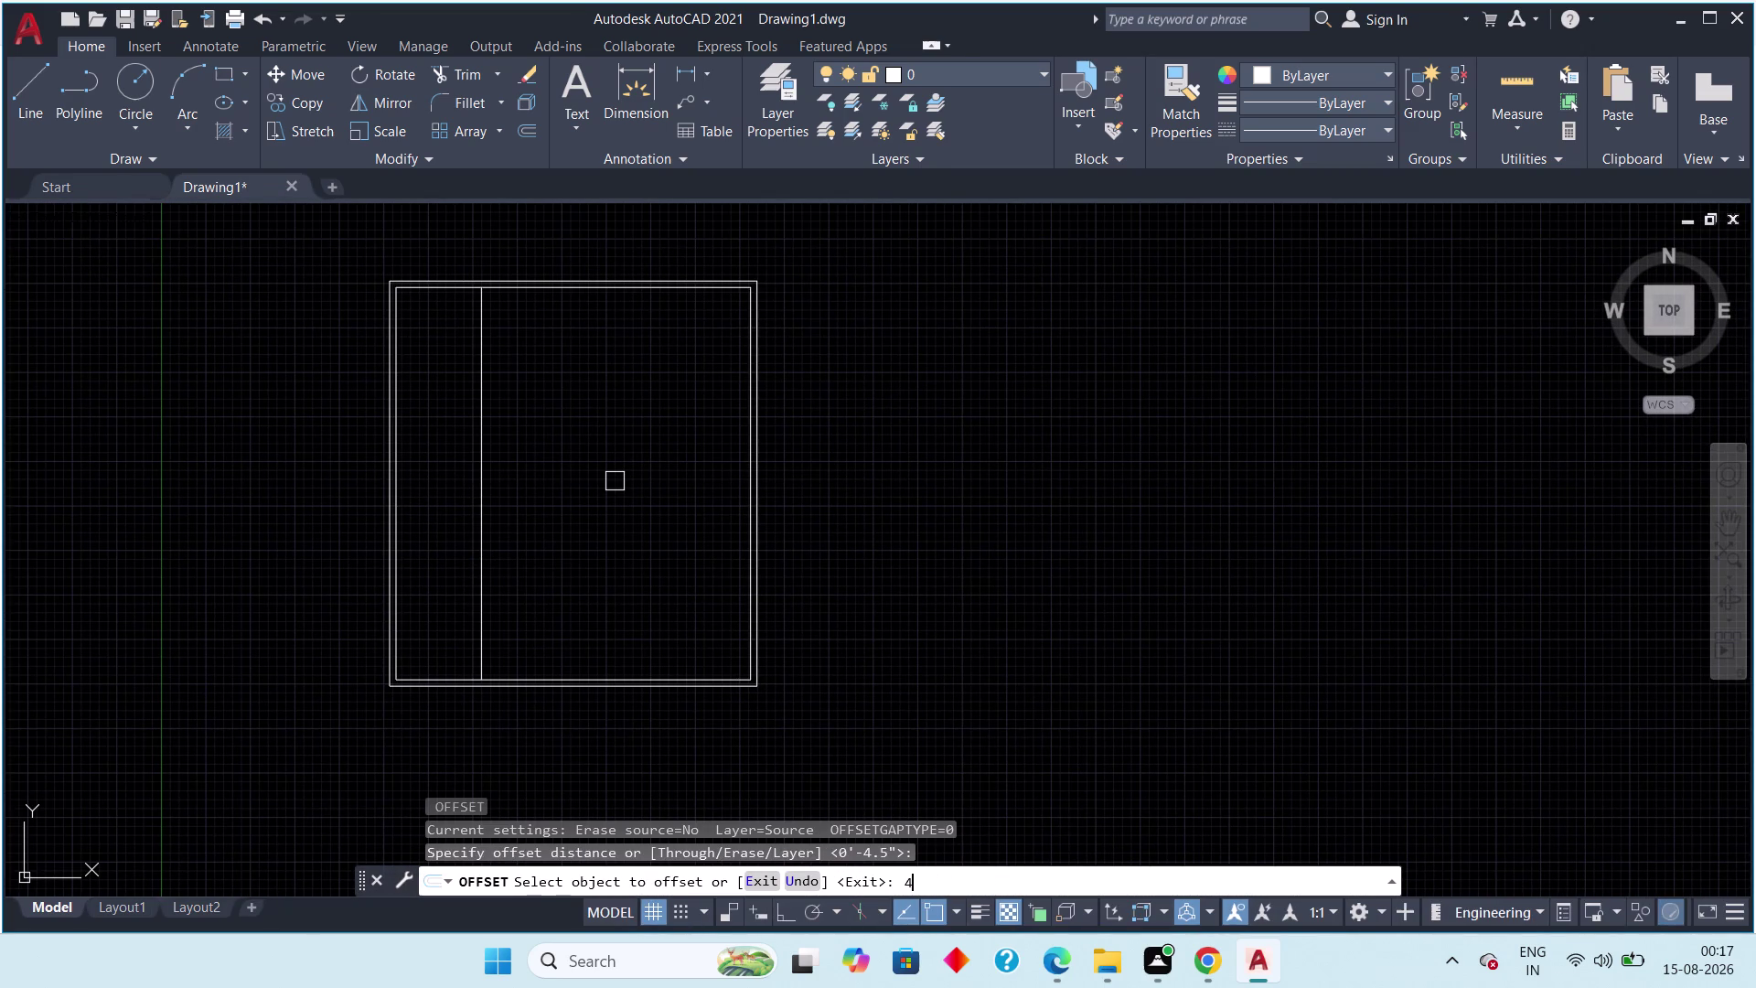
text(.5")
key(space)
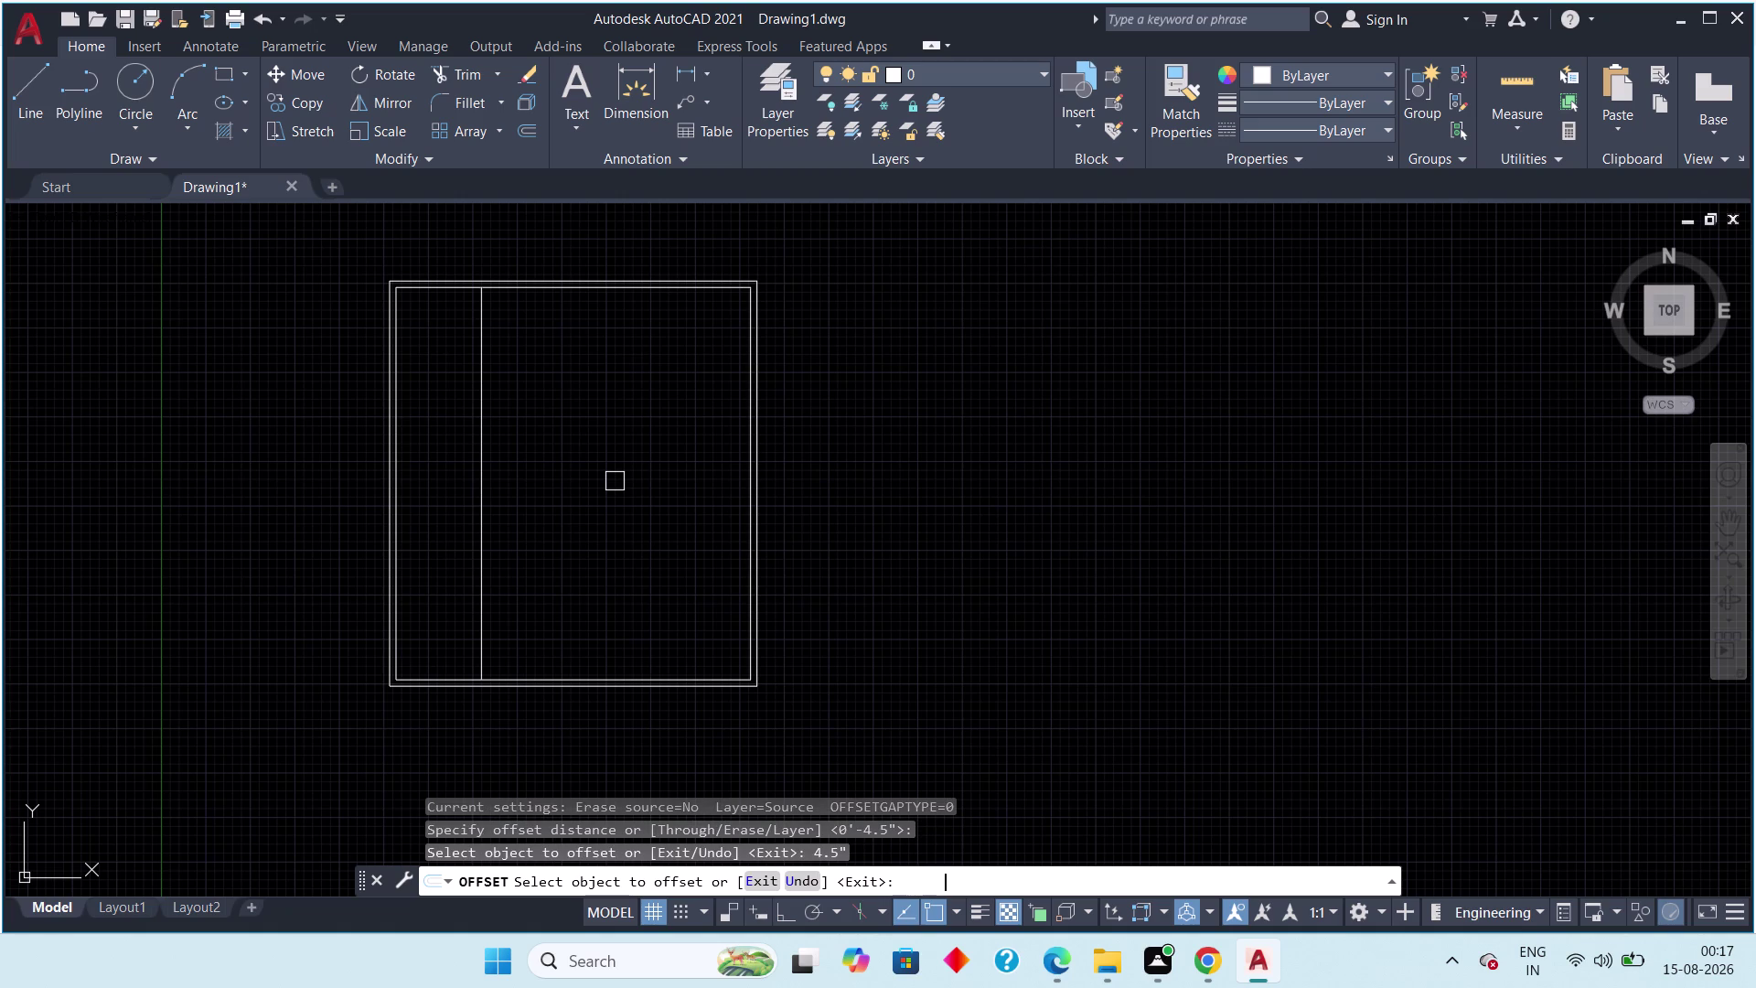
click(484, 529)
click(517, 531)
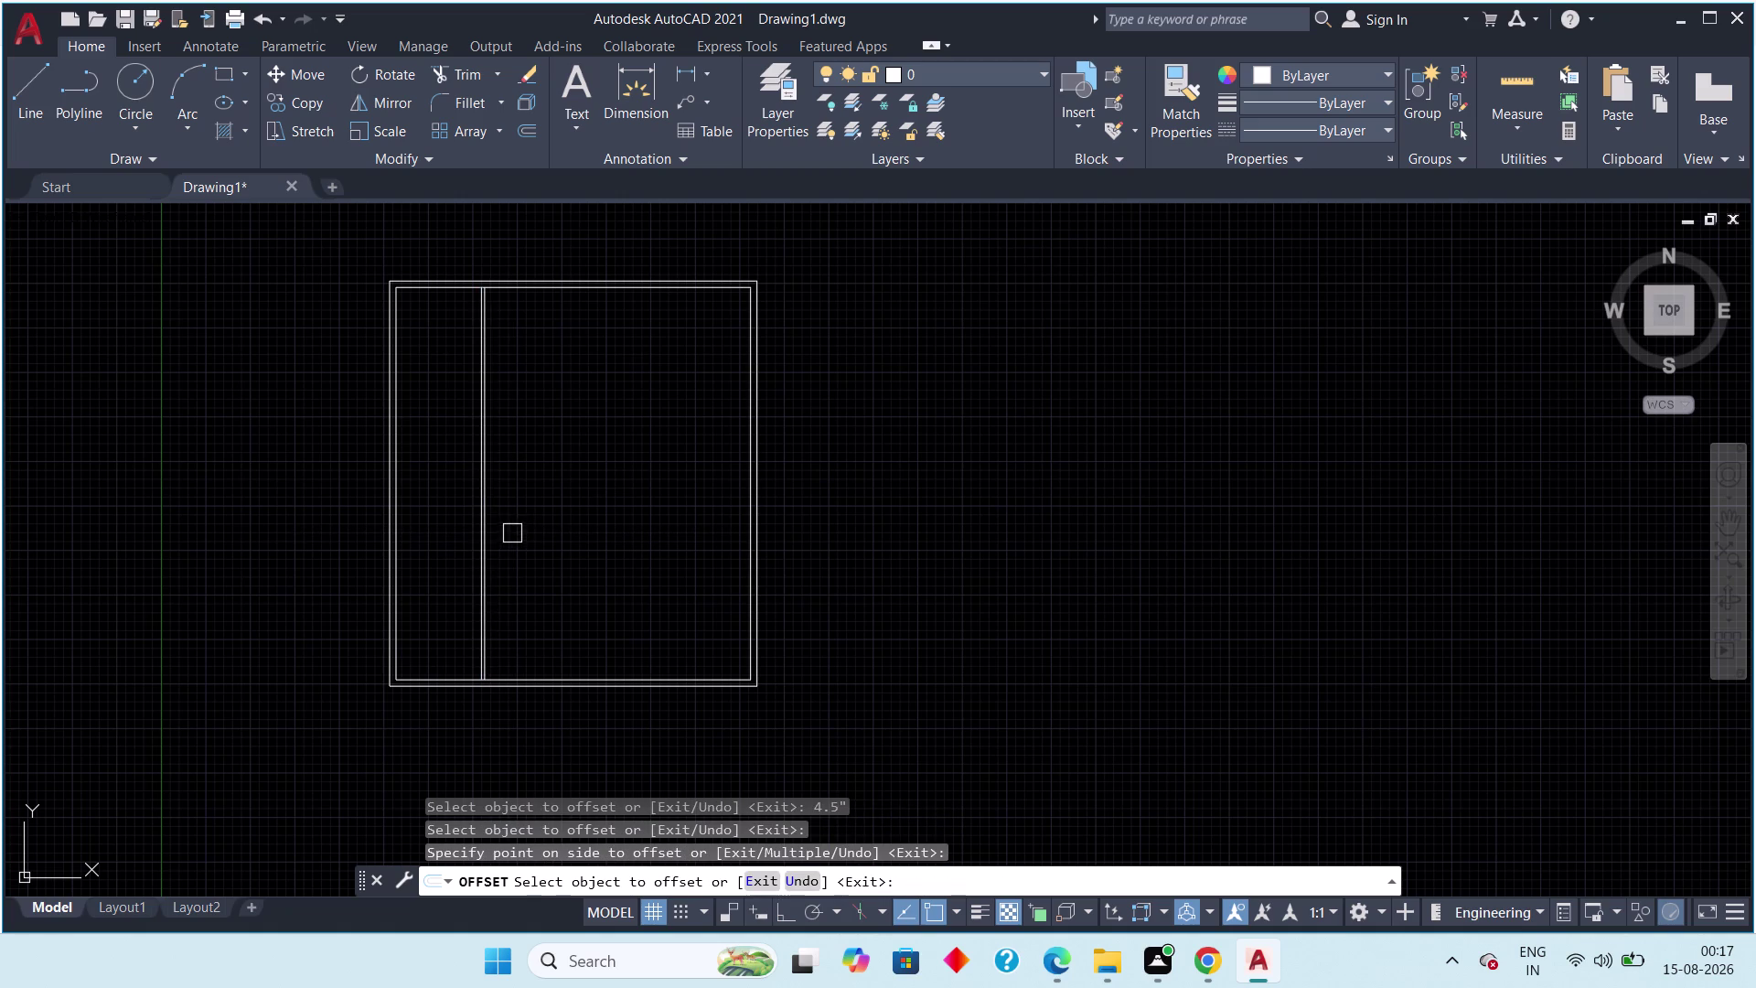
scroll(up, 3)
scroll(up, 3)
key(Escape)
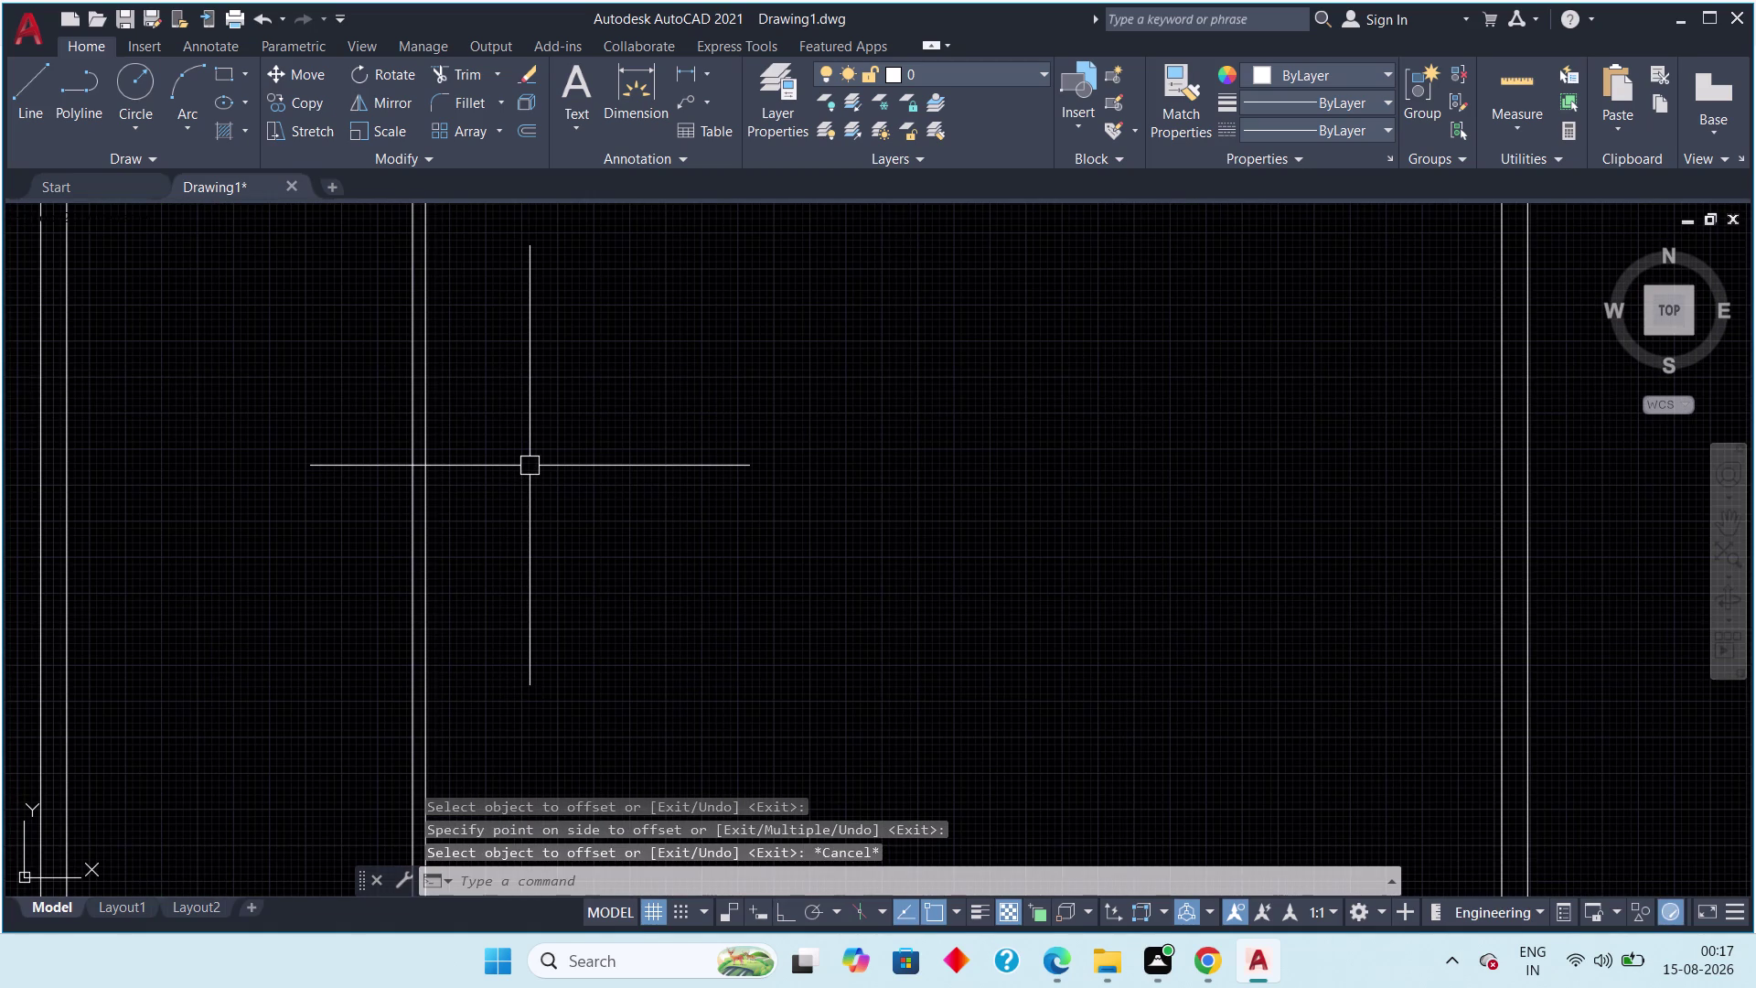
scroll(down, 3)
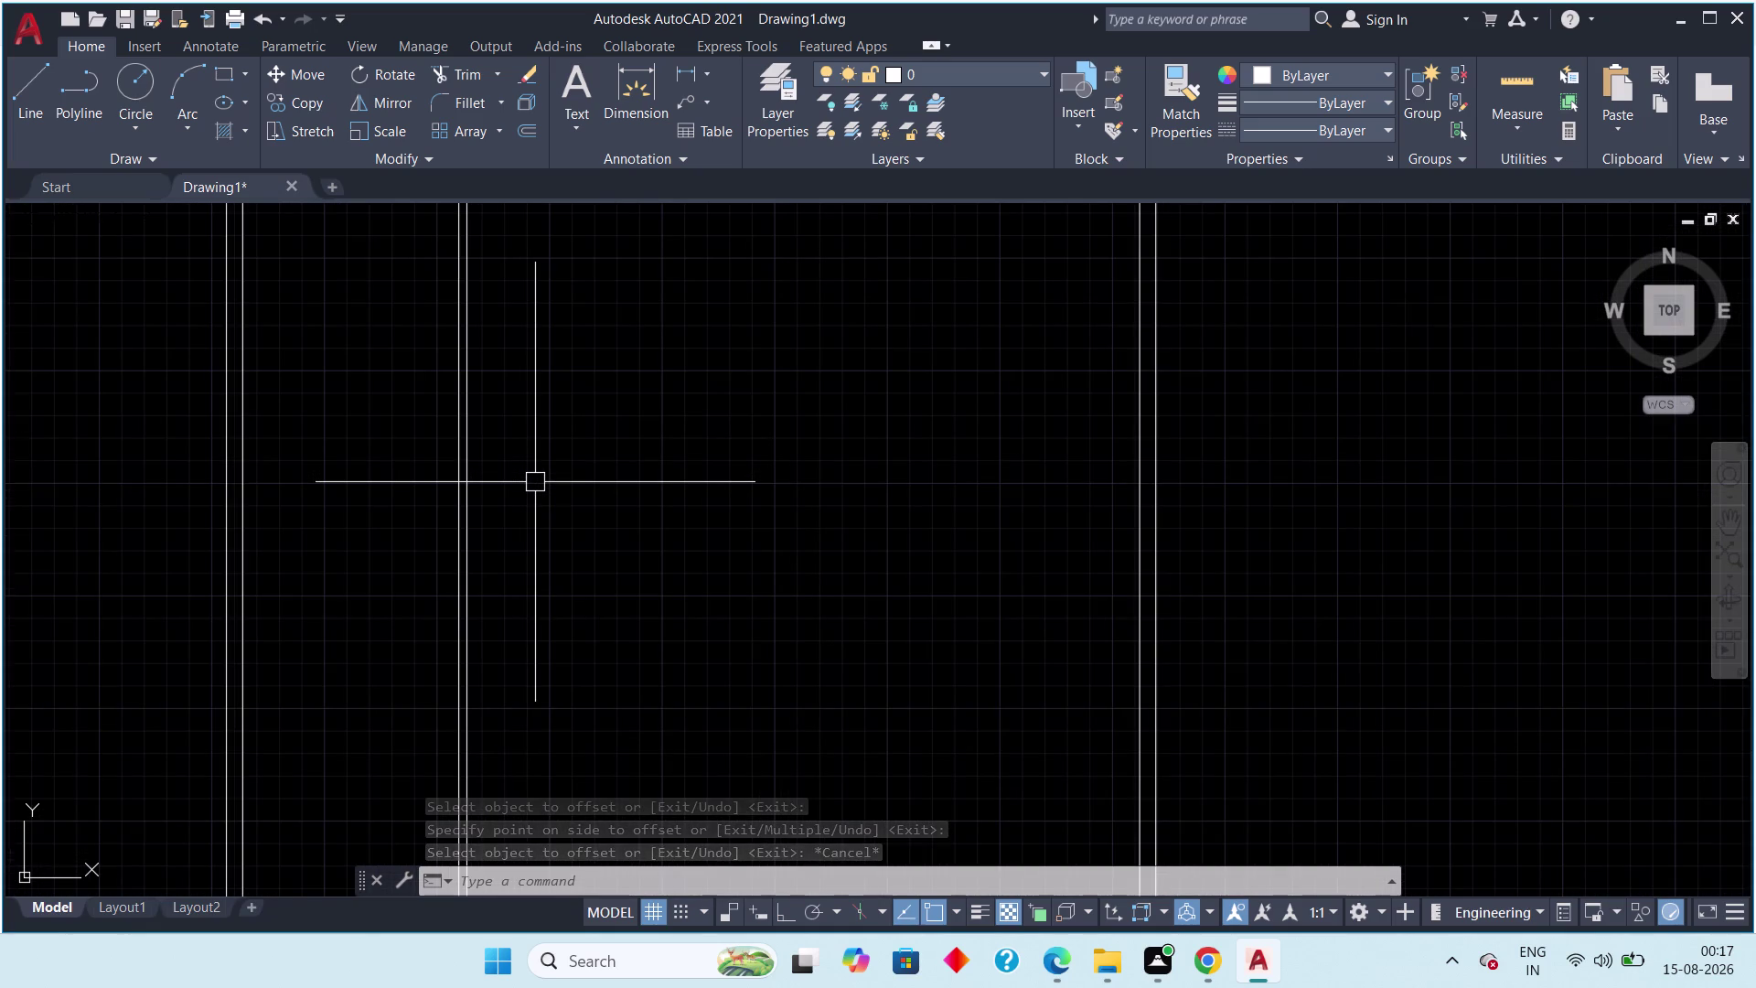
Enter a 9'6" offset distance and pick the partition line, then cancel.
key(space)
text(9)
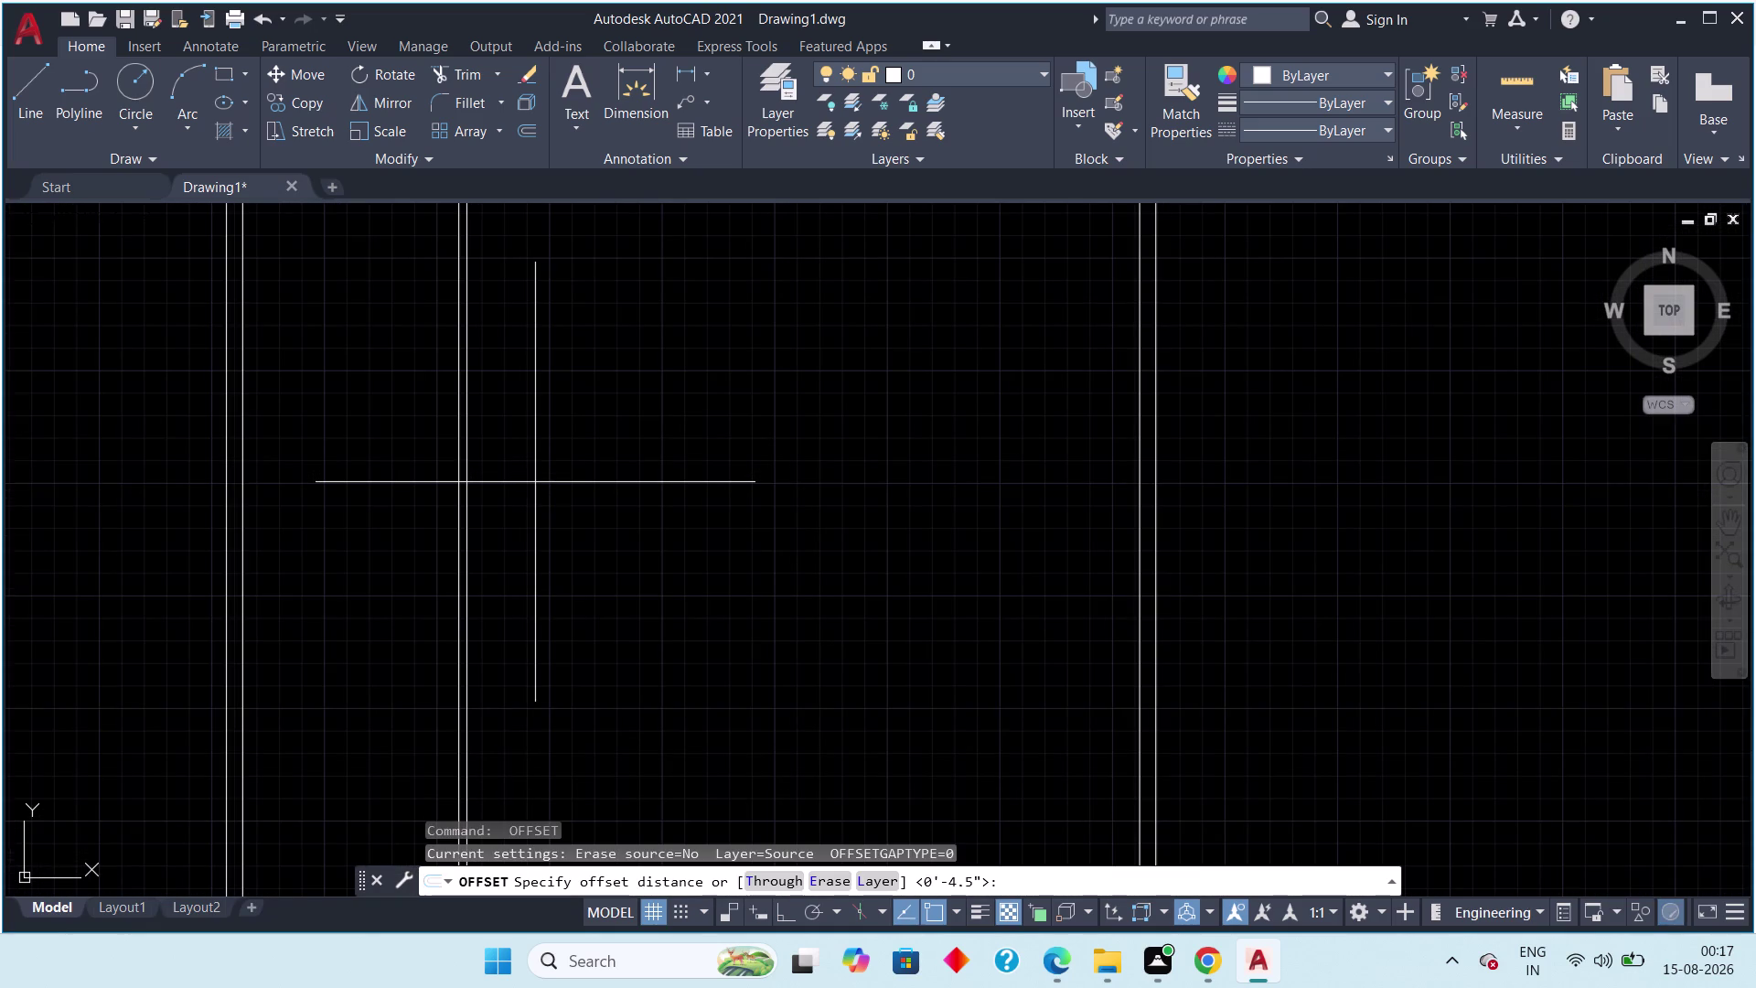
text('6")
key(space)
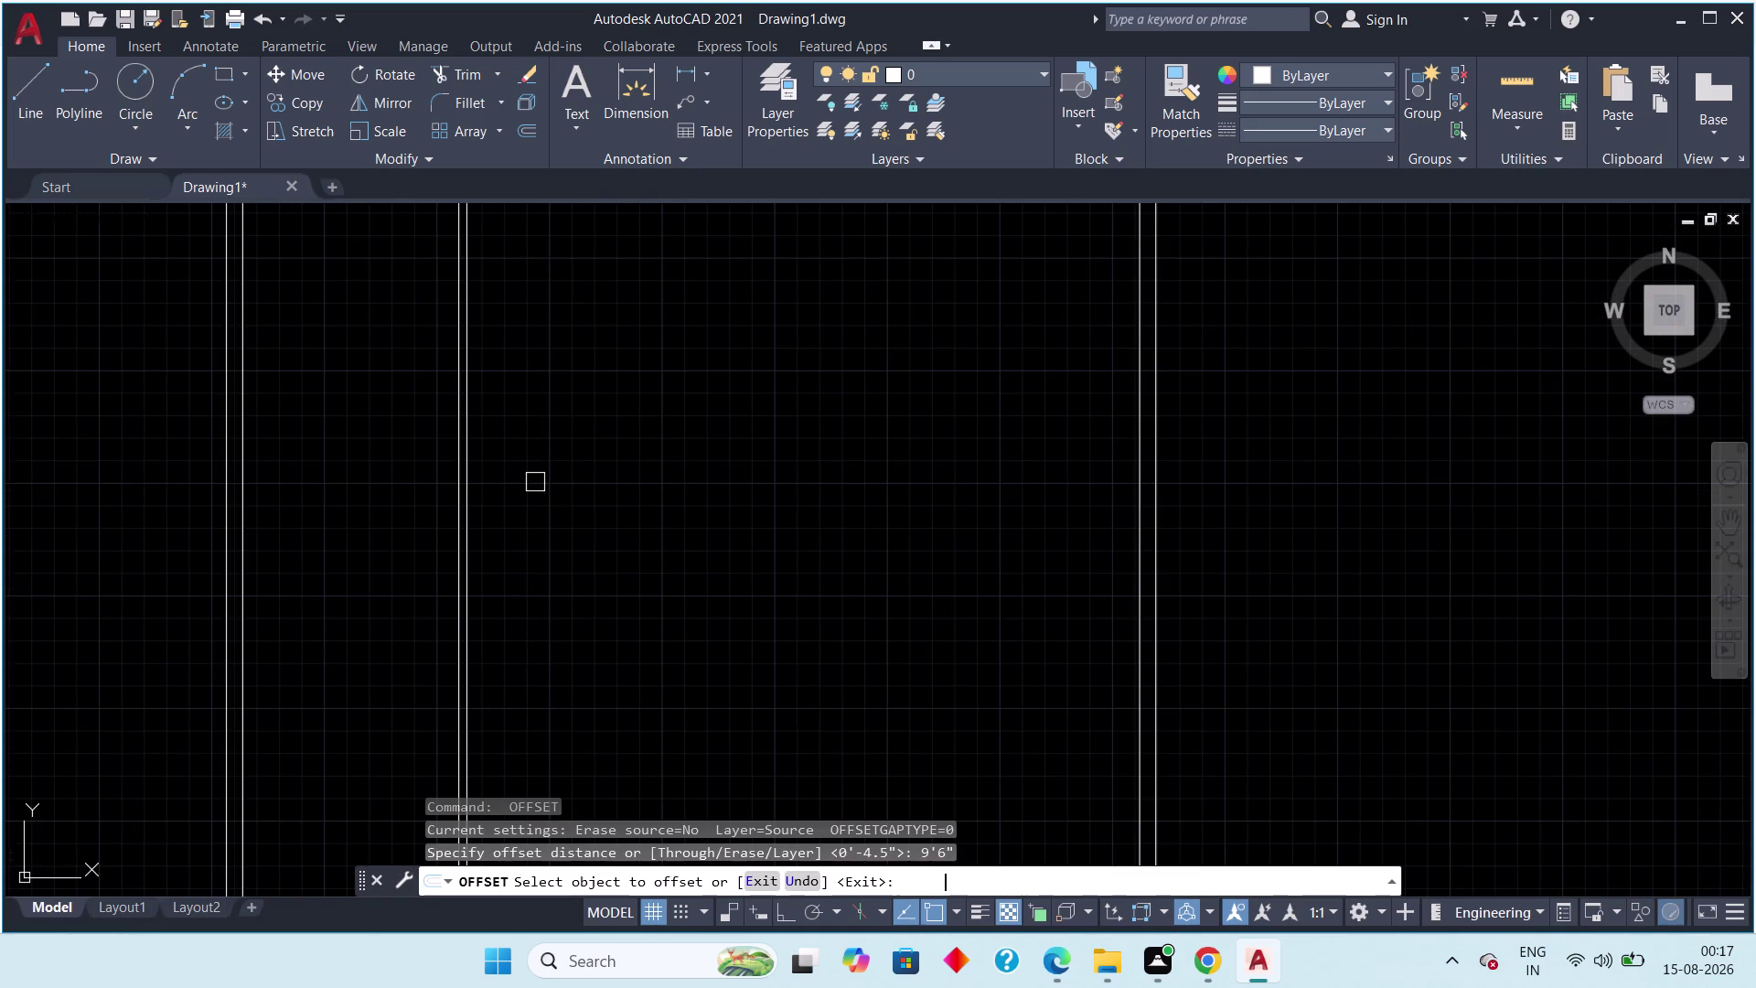
drag(473, 514, 483, 518)
click(563, 493)
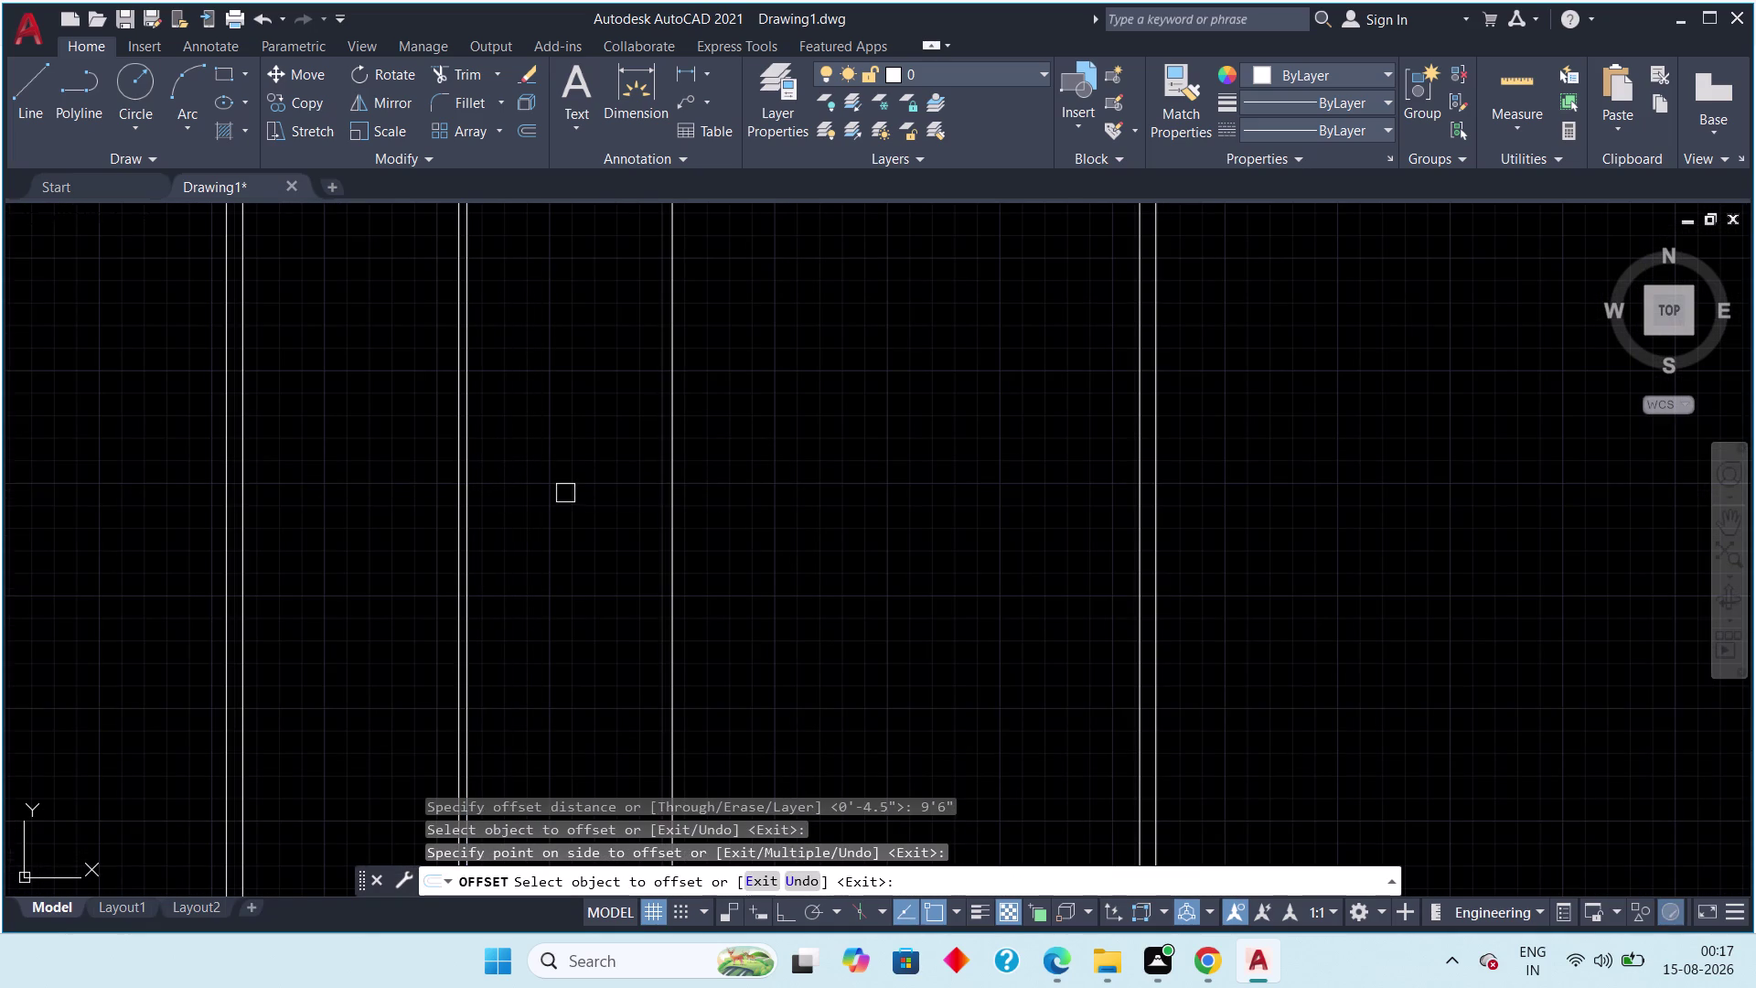
key(Escape)
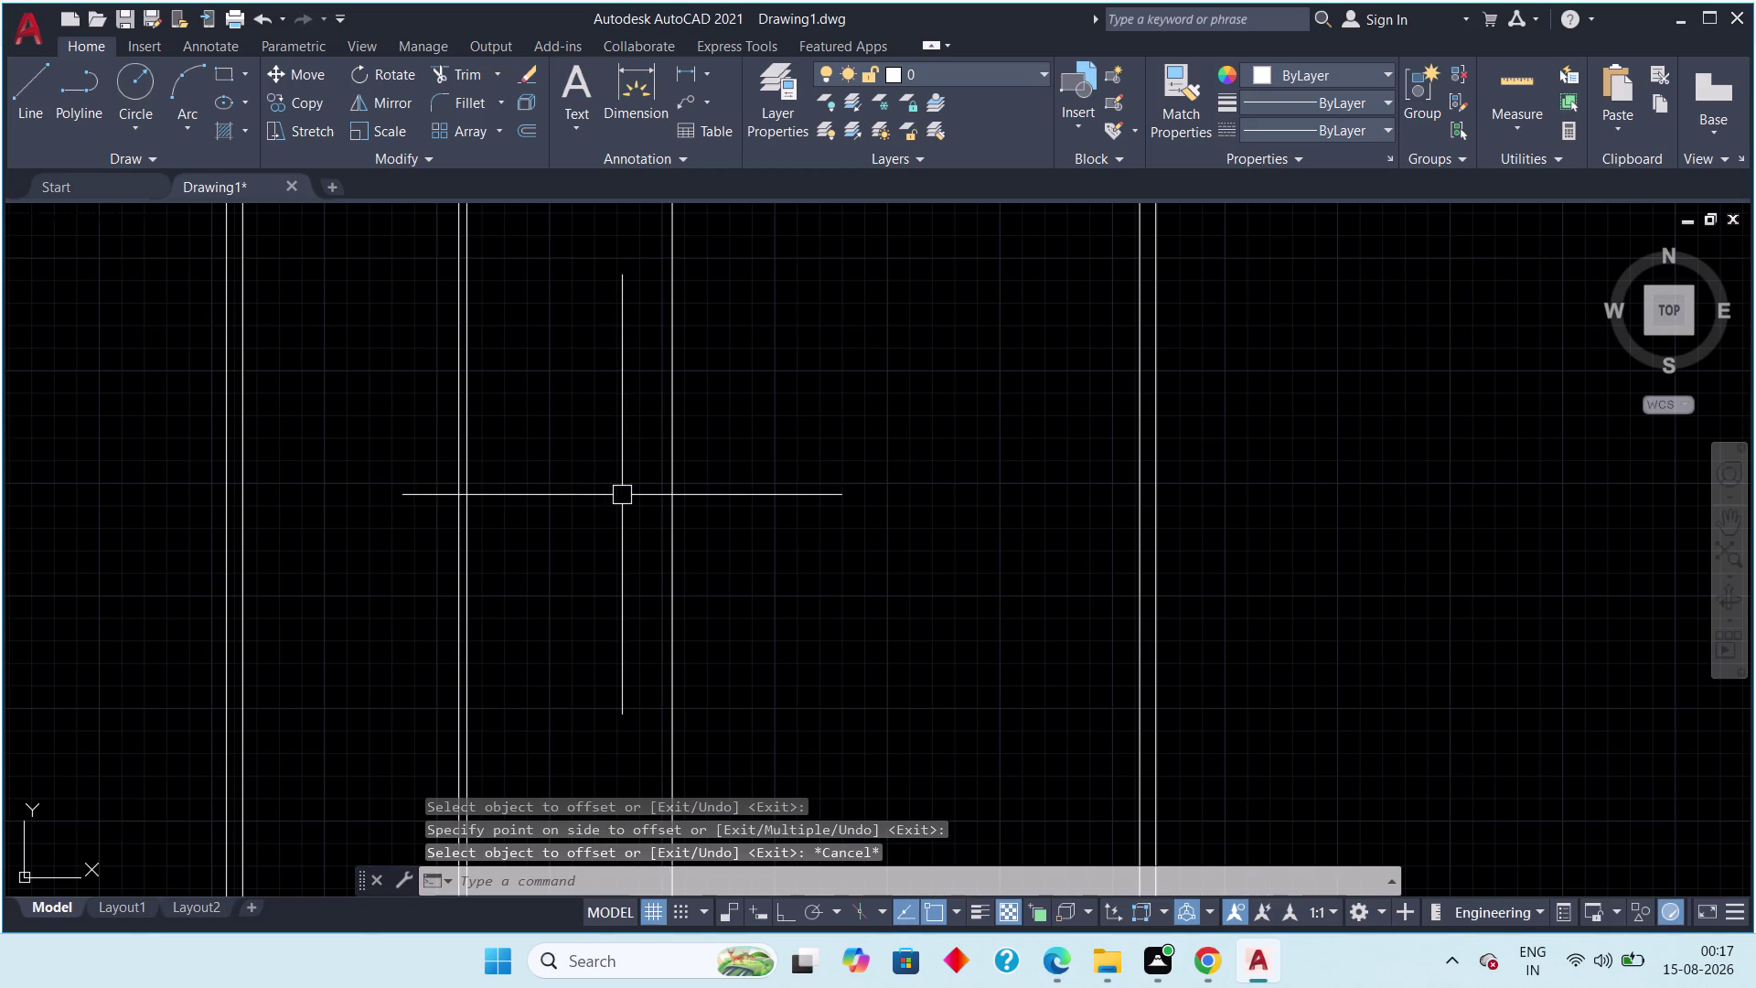
Rerun Offset and copy the central partition line to its right.
key(space)
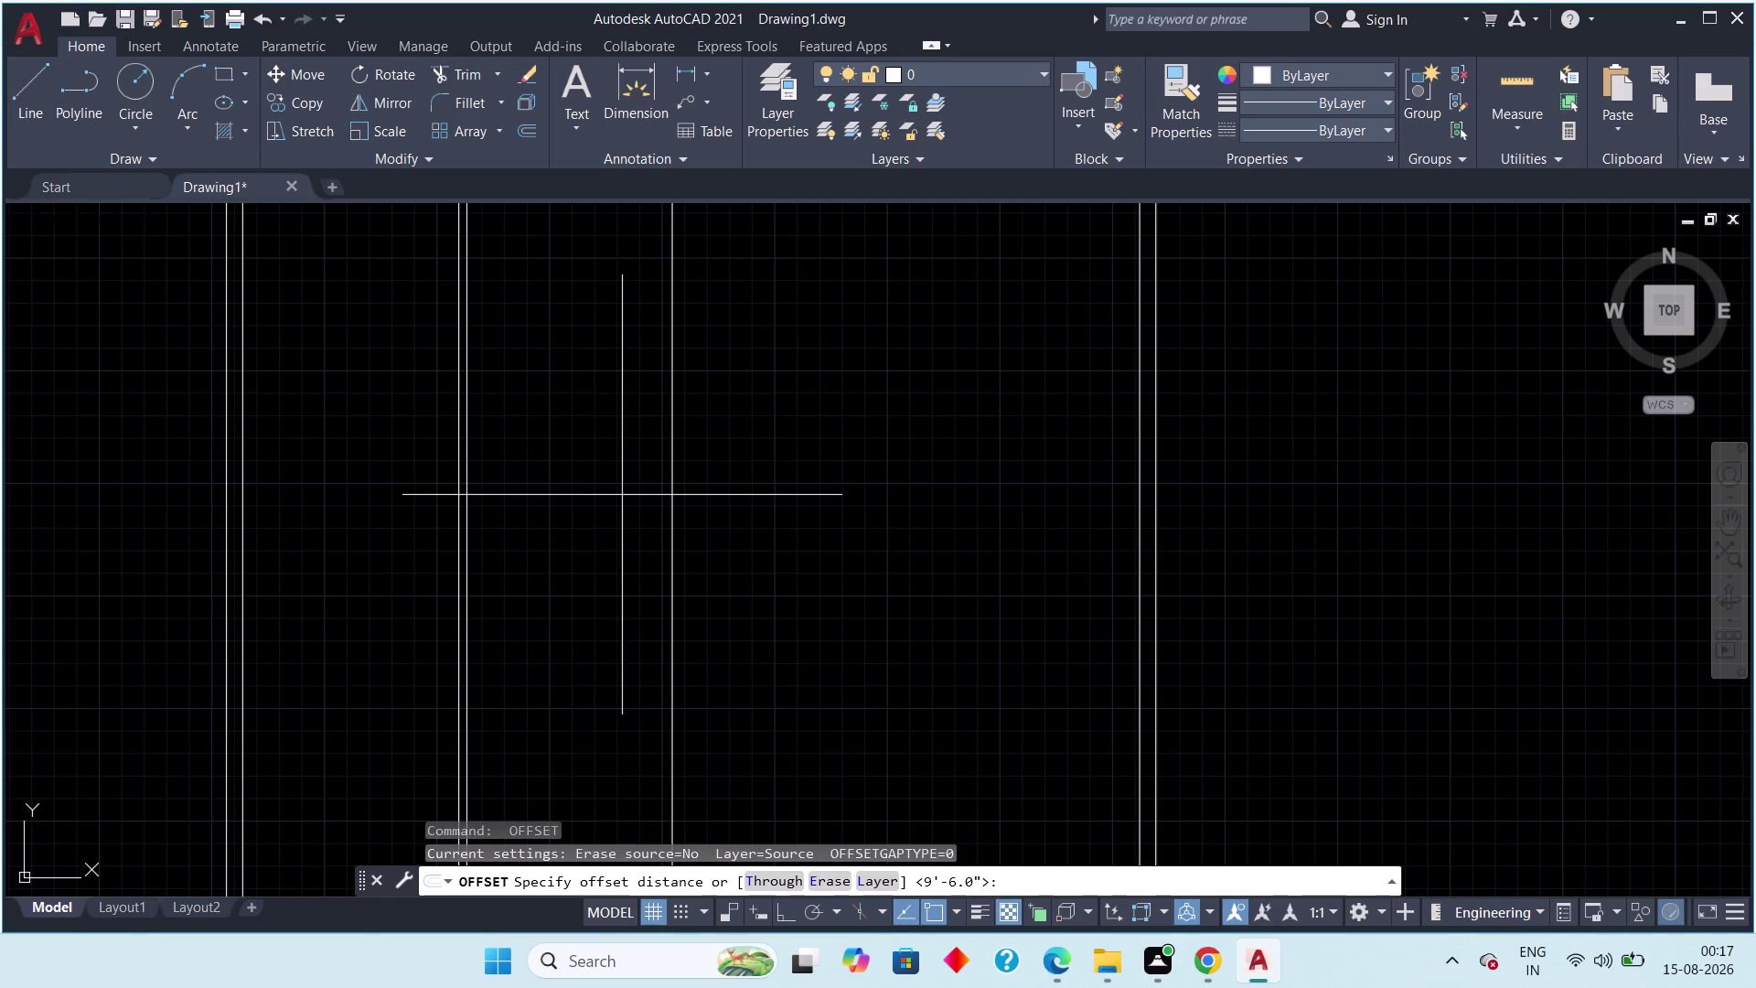
key(space)
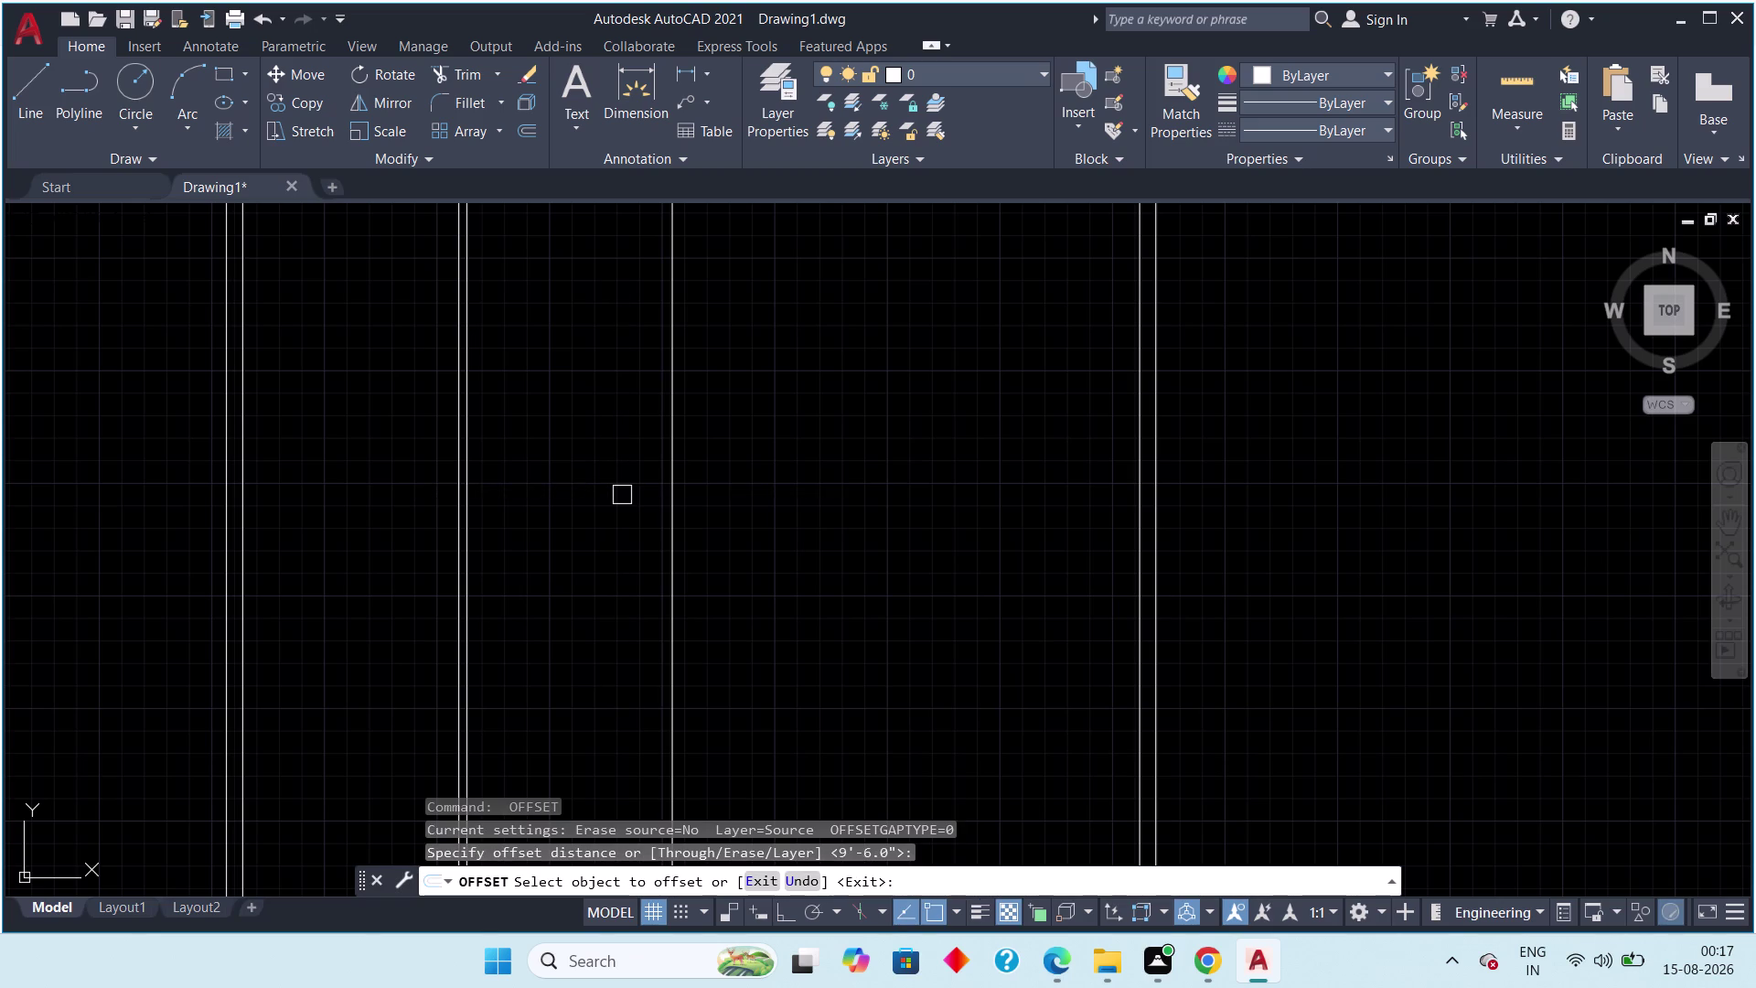
text(4.)
key(Return)
text(5)
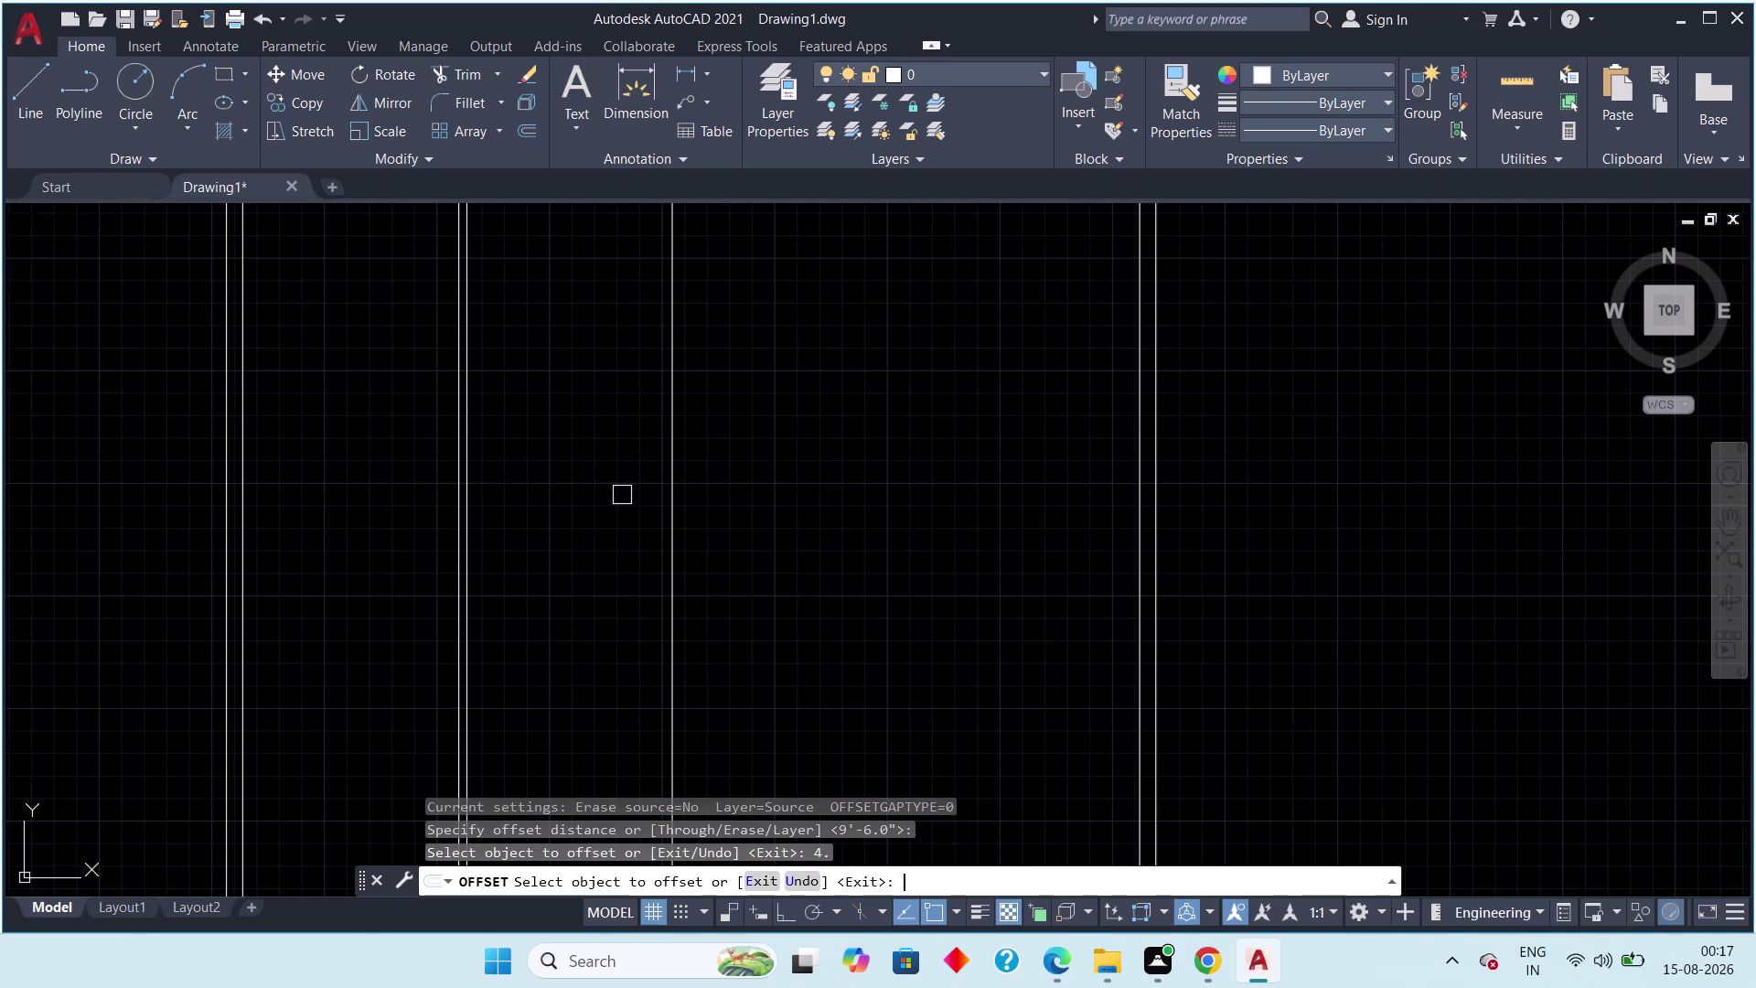
text("])
key(Return)
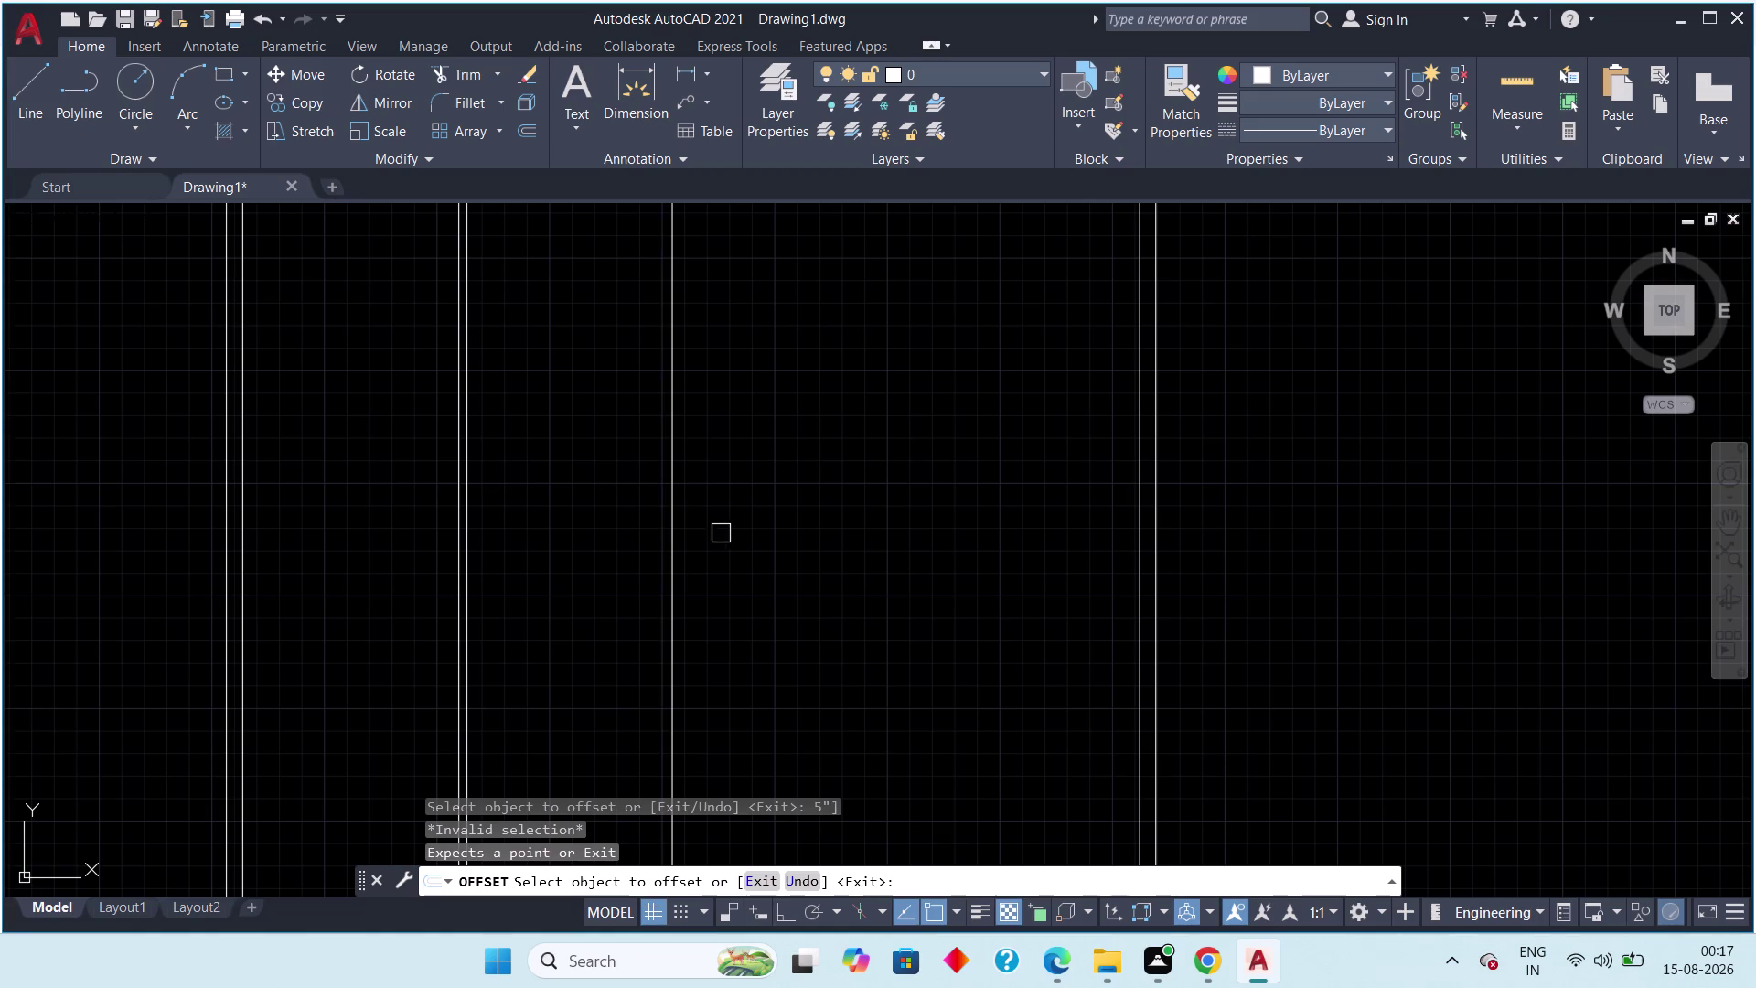
click(680, 554)
click(739, 546)
scroll(down, 3)
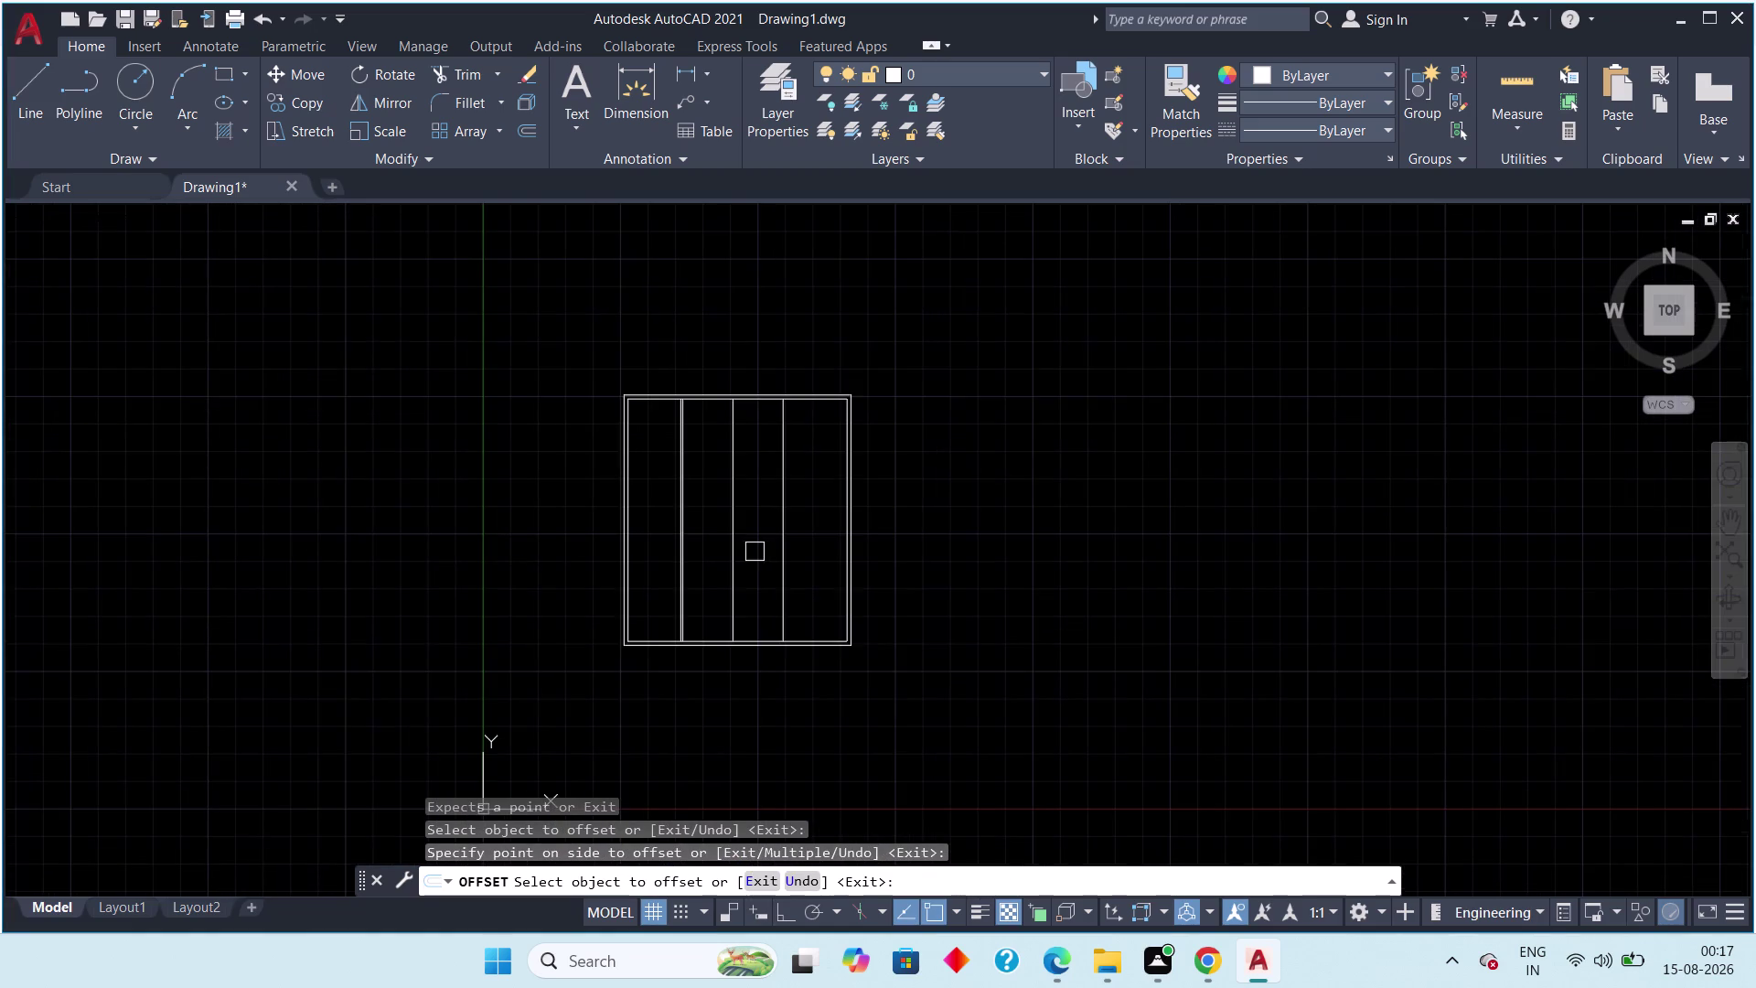
Select and delete the extra partition line.
scroll(up, 3)
key(Escape)
drag(915, 468, 876, 492)
drag(765, 523, 734, 554)
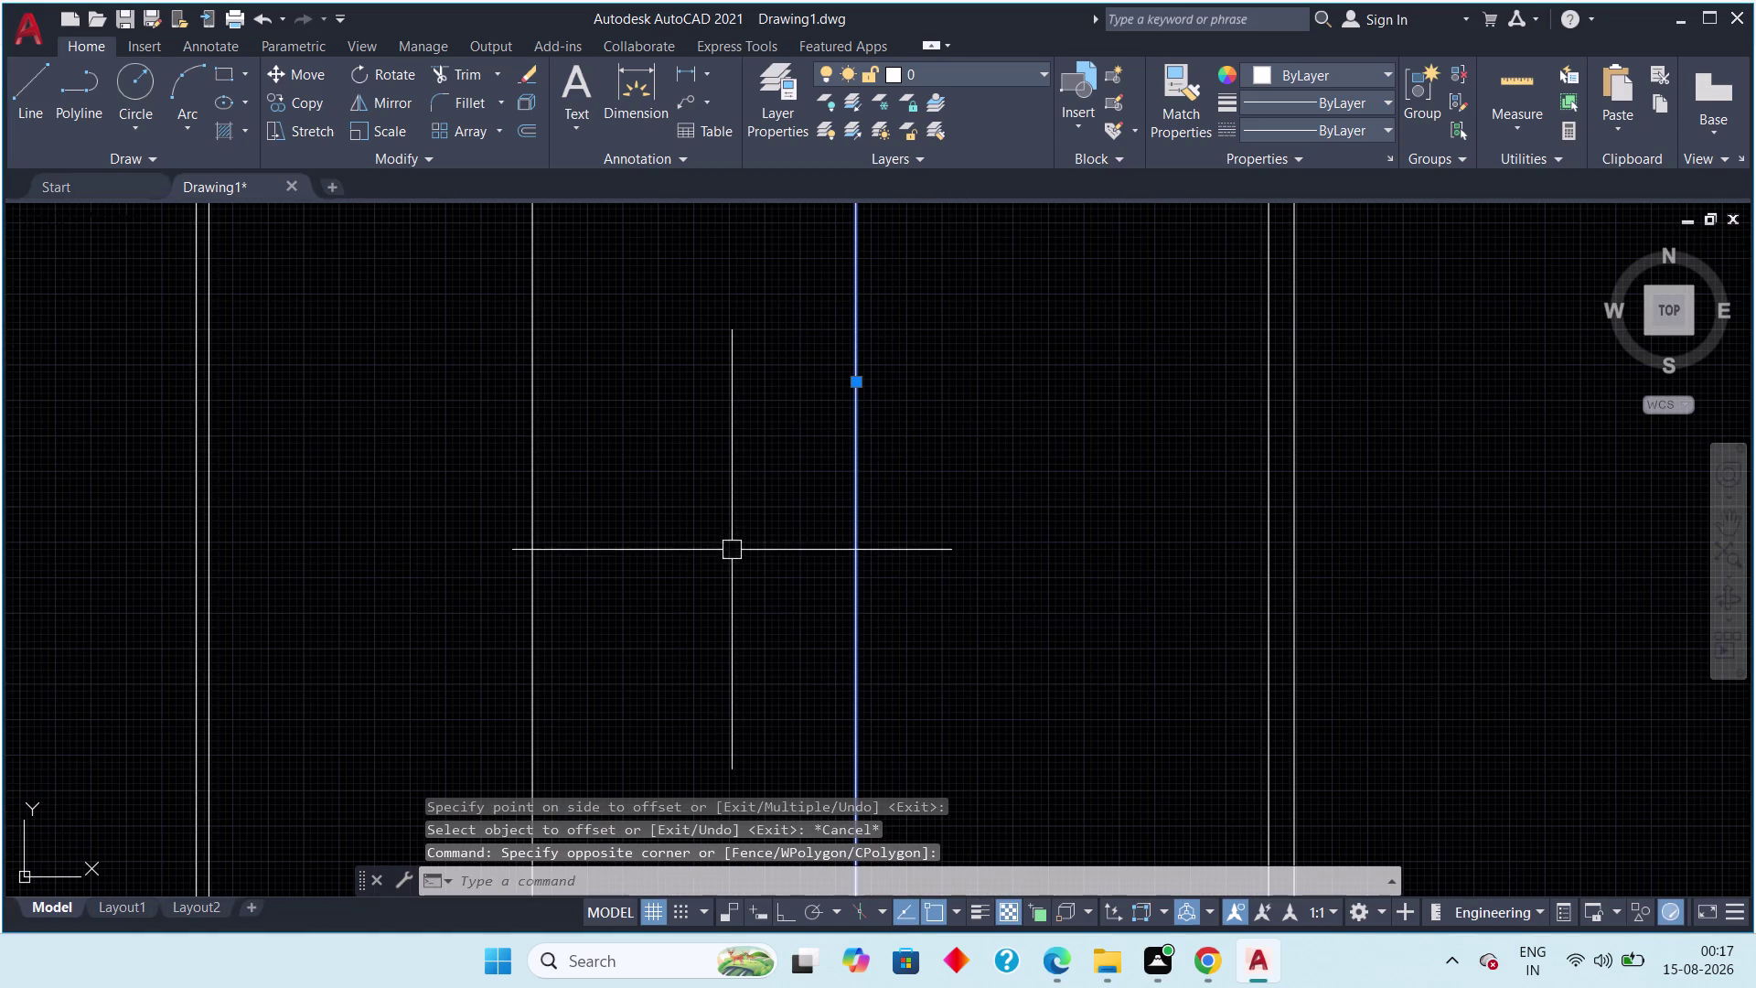
key(Delete)
key(Escape)
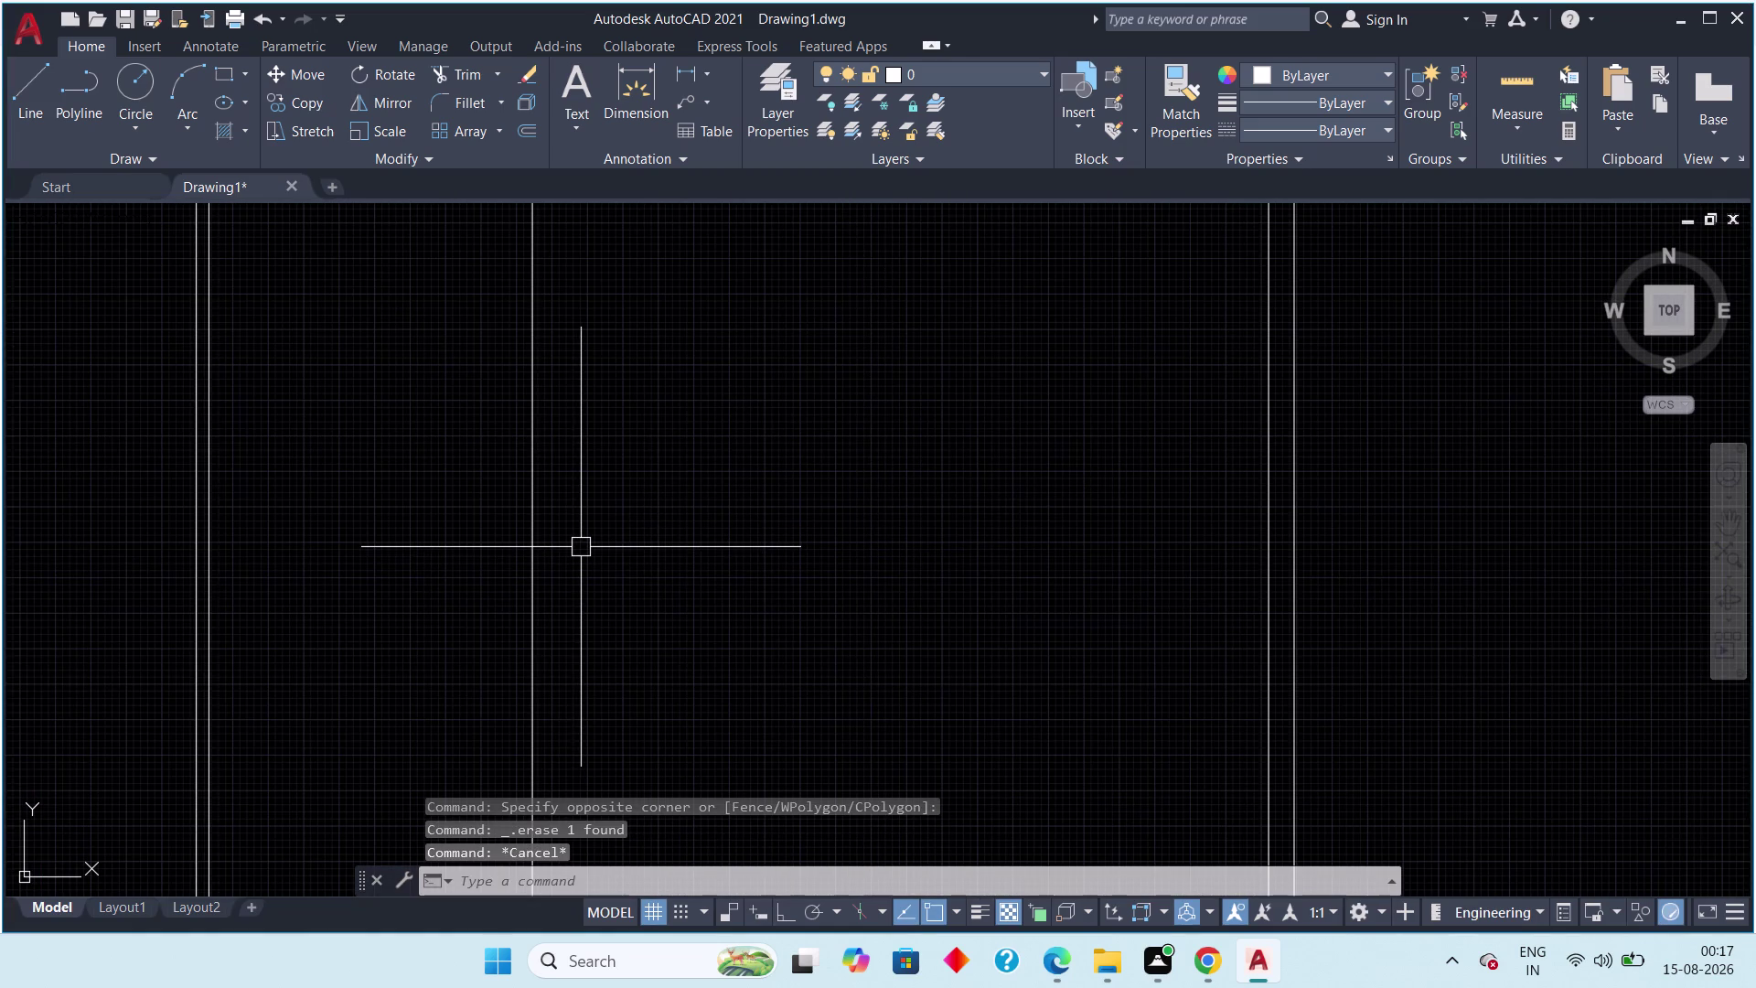
Rerun Offset with a 4.5" distance, correcting a mistyped value.
text(off 4)
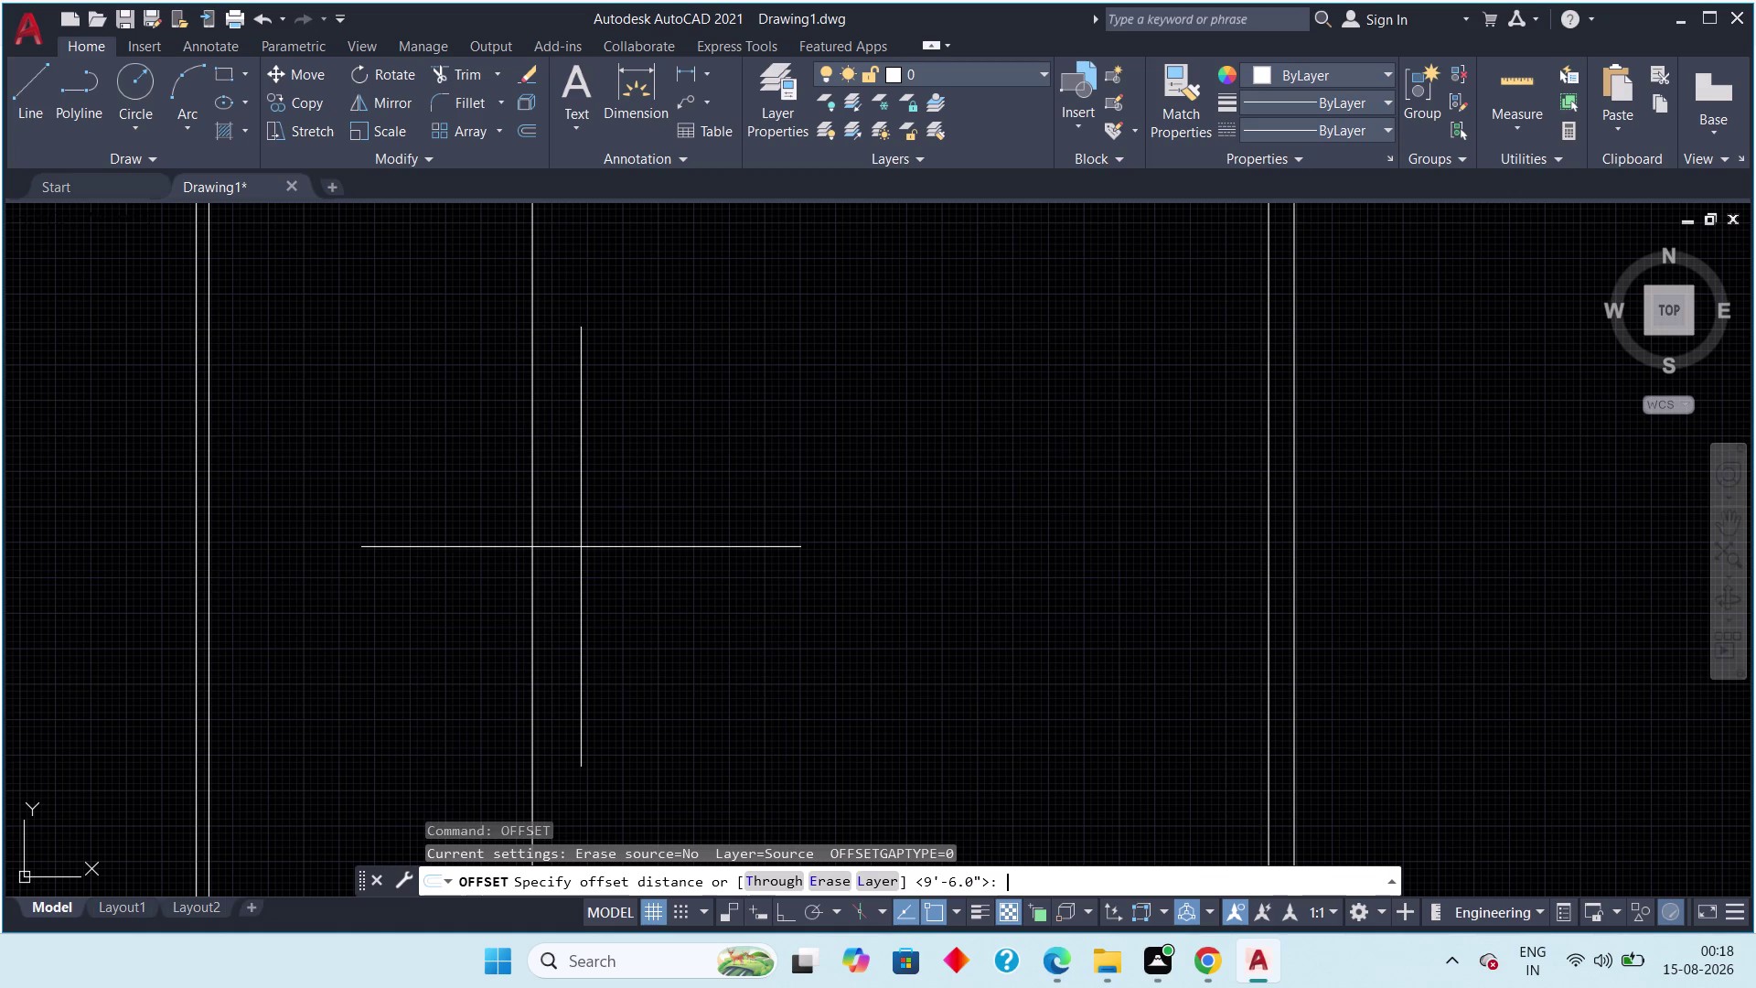
text(.5")
key(Return)
key(space)
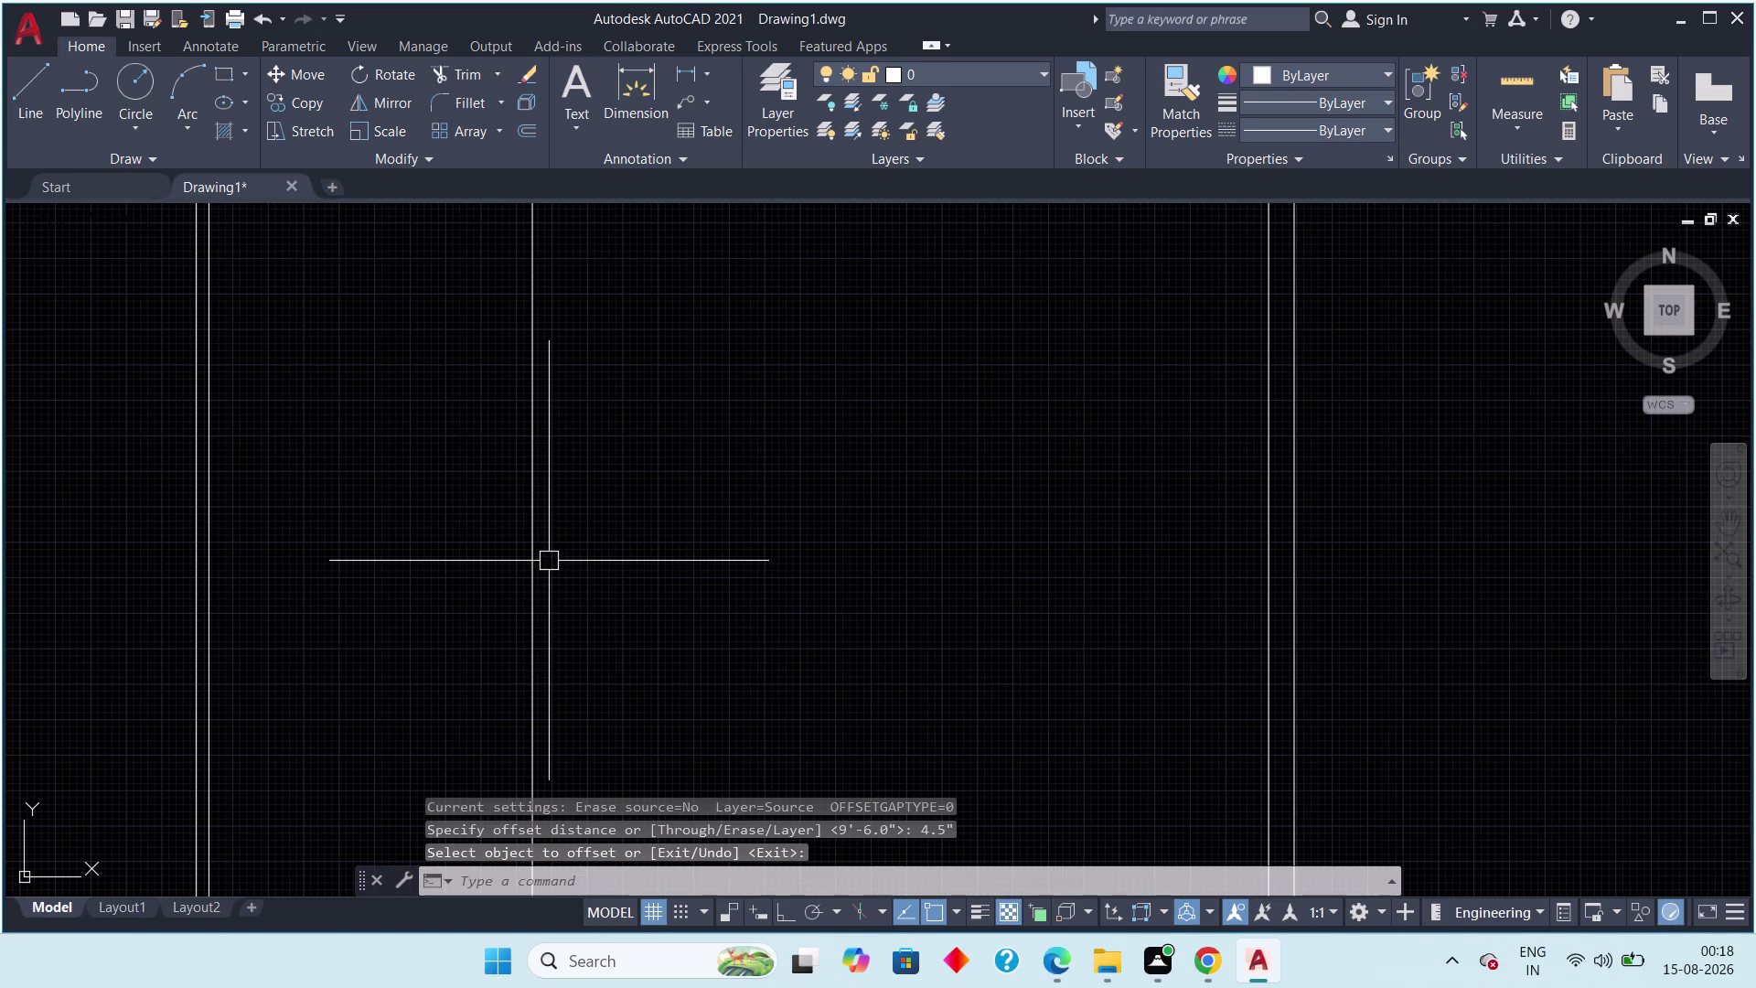
key(space)
key(space)
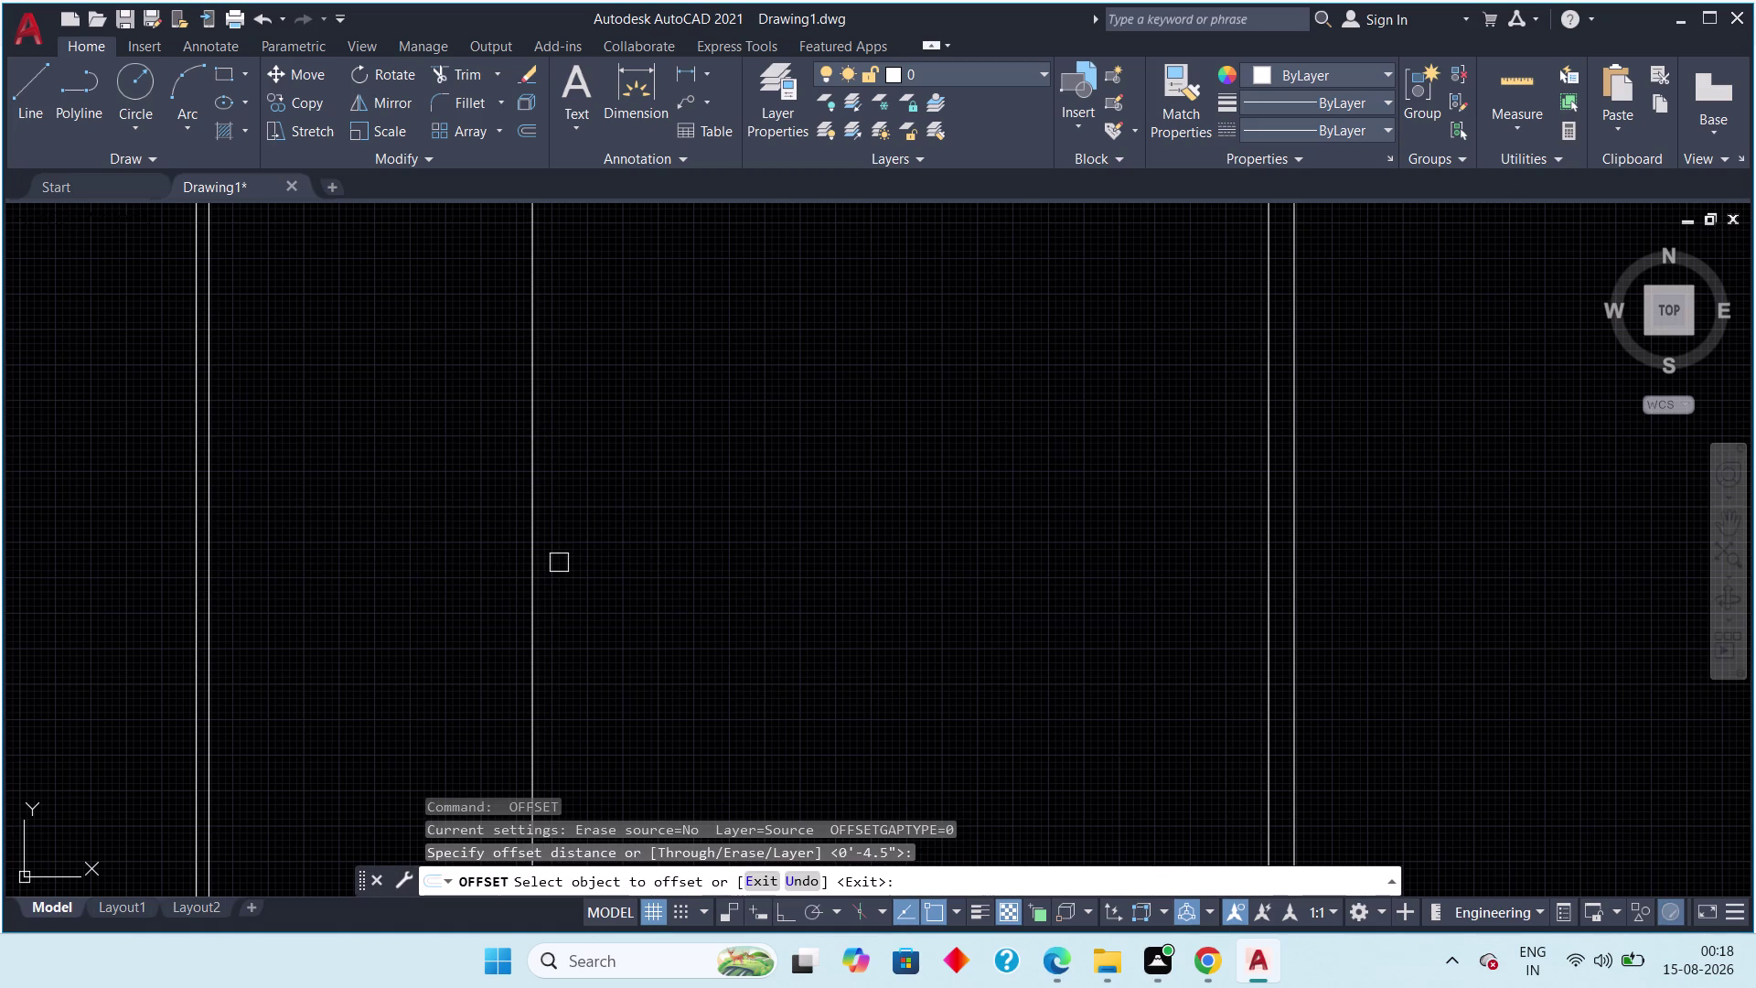
text(4.56)
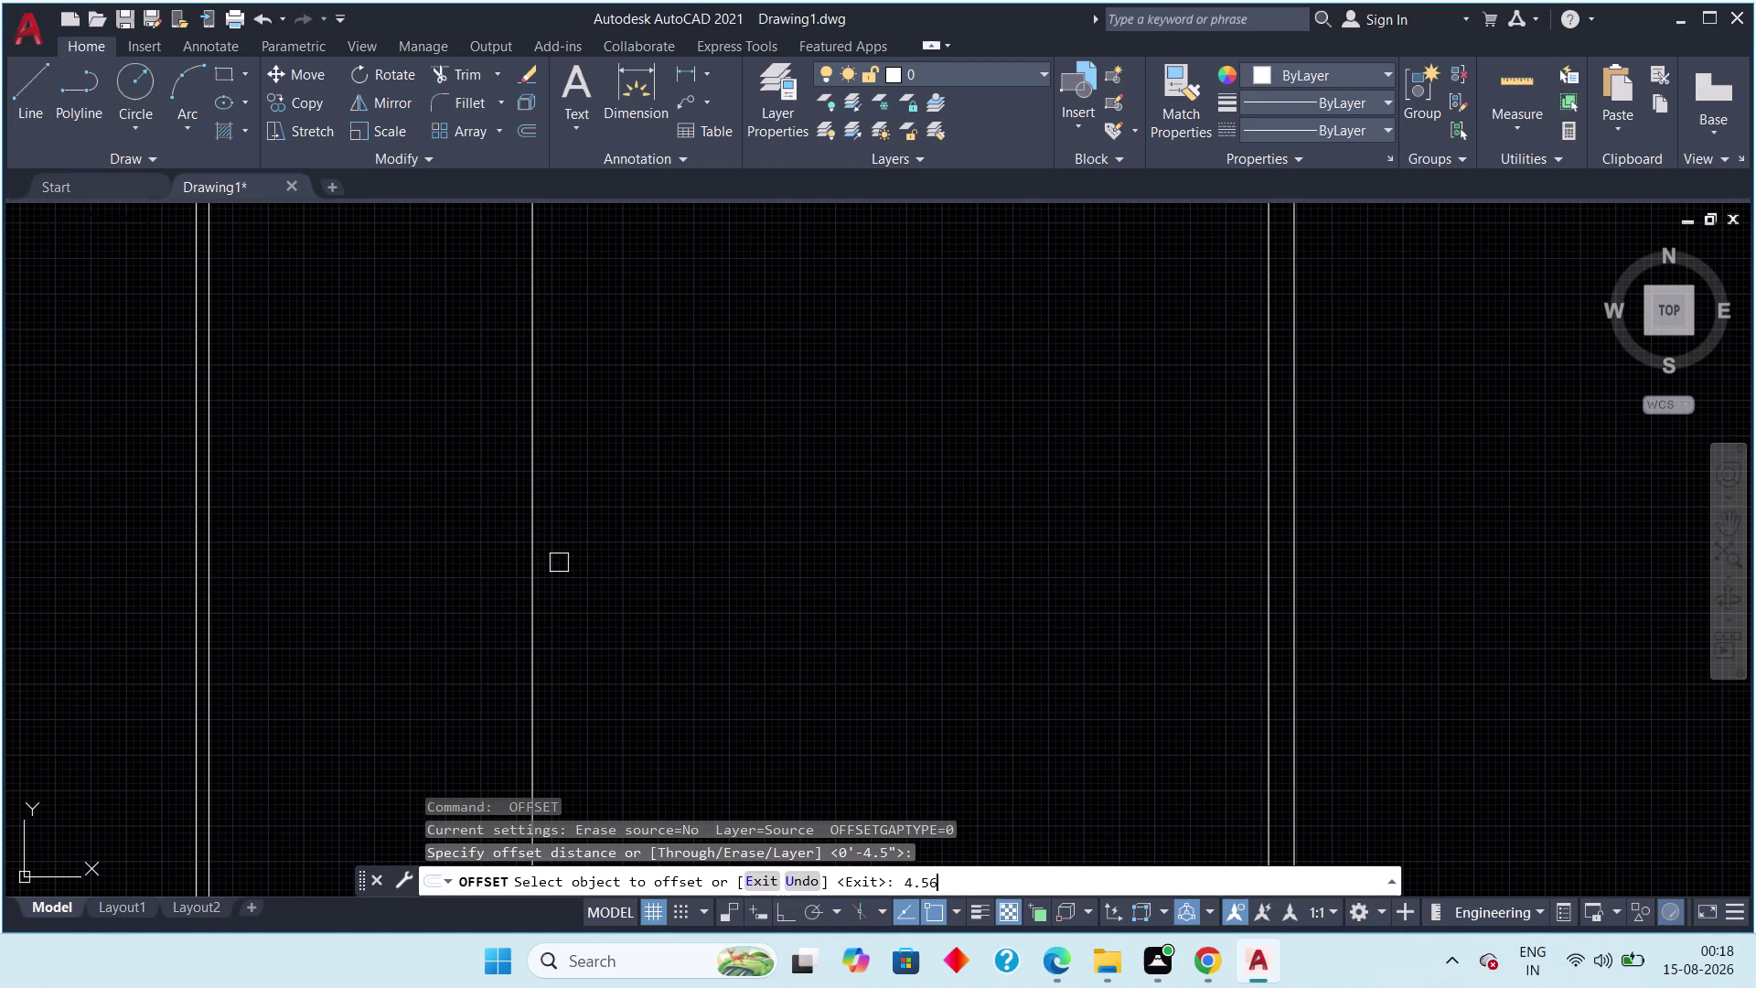
key(BackSpace)
key(shift+quotedbl)
key(Return)
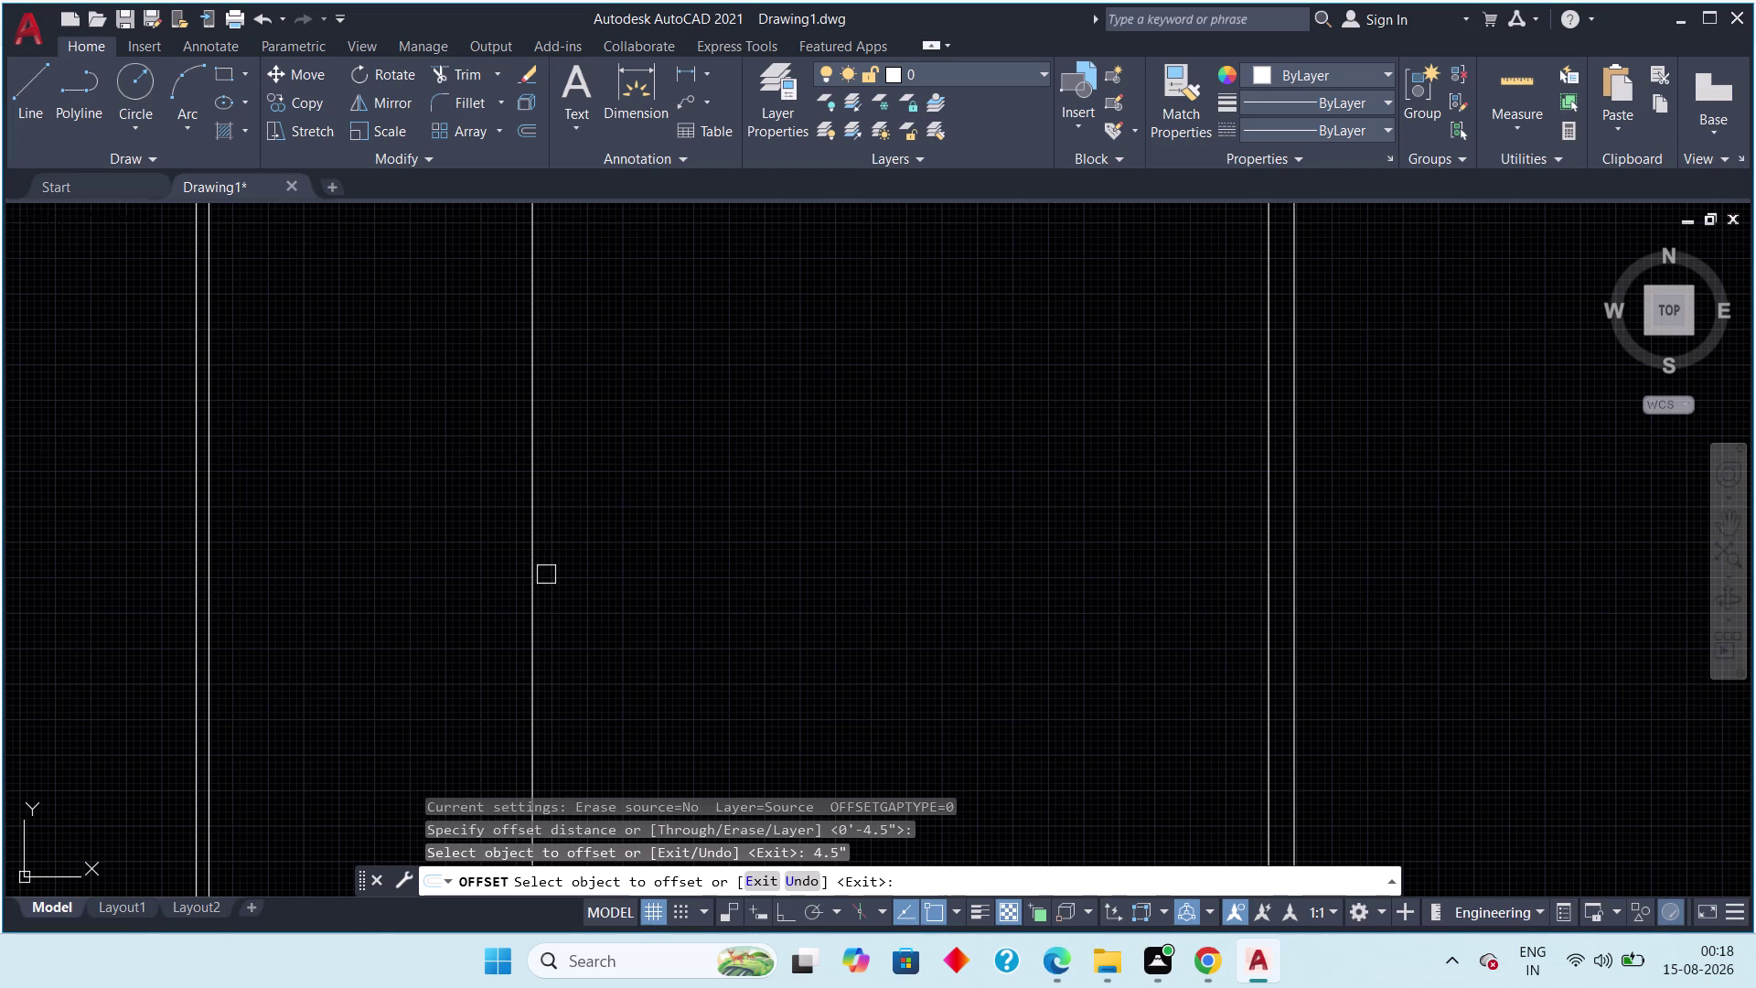
Offset the central partition line 4.5" beside it to form a double wall.
click(536, 588)
click(604, 587)
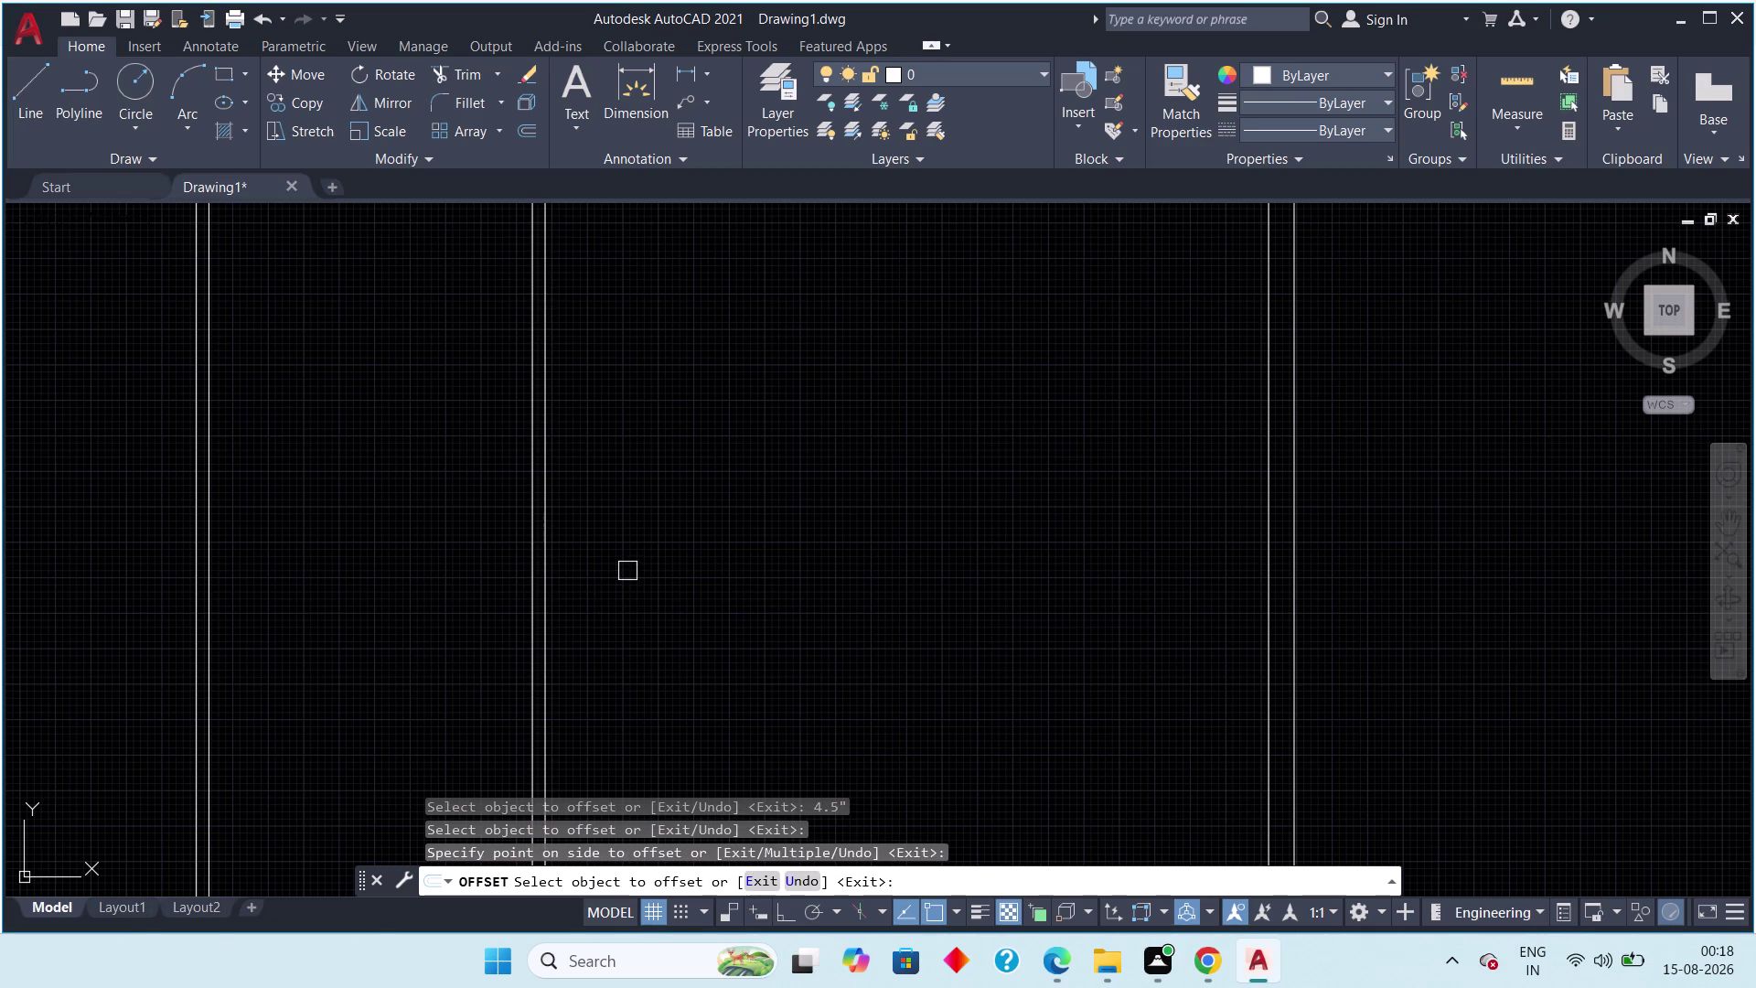
scroll(down, 3)
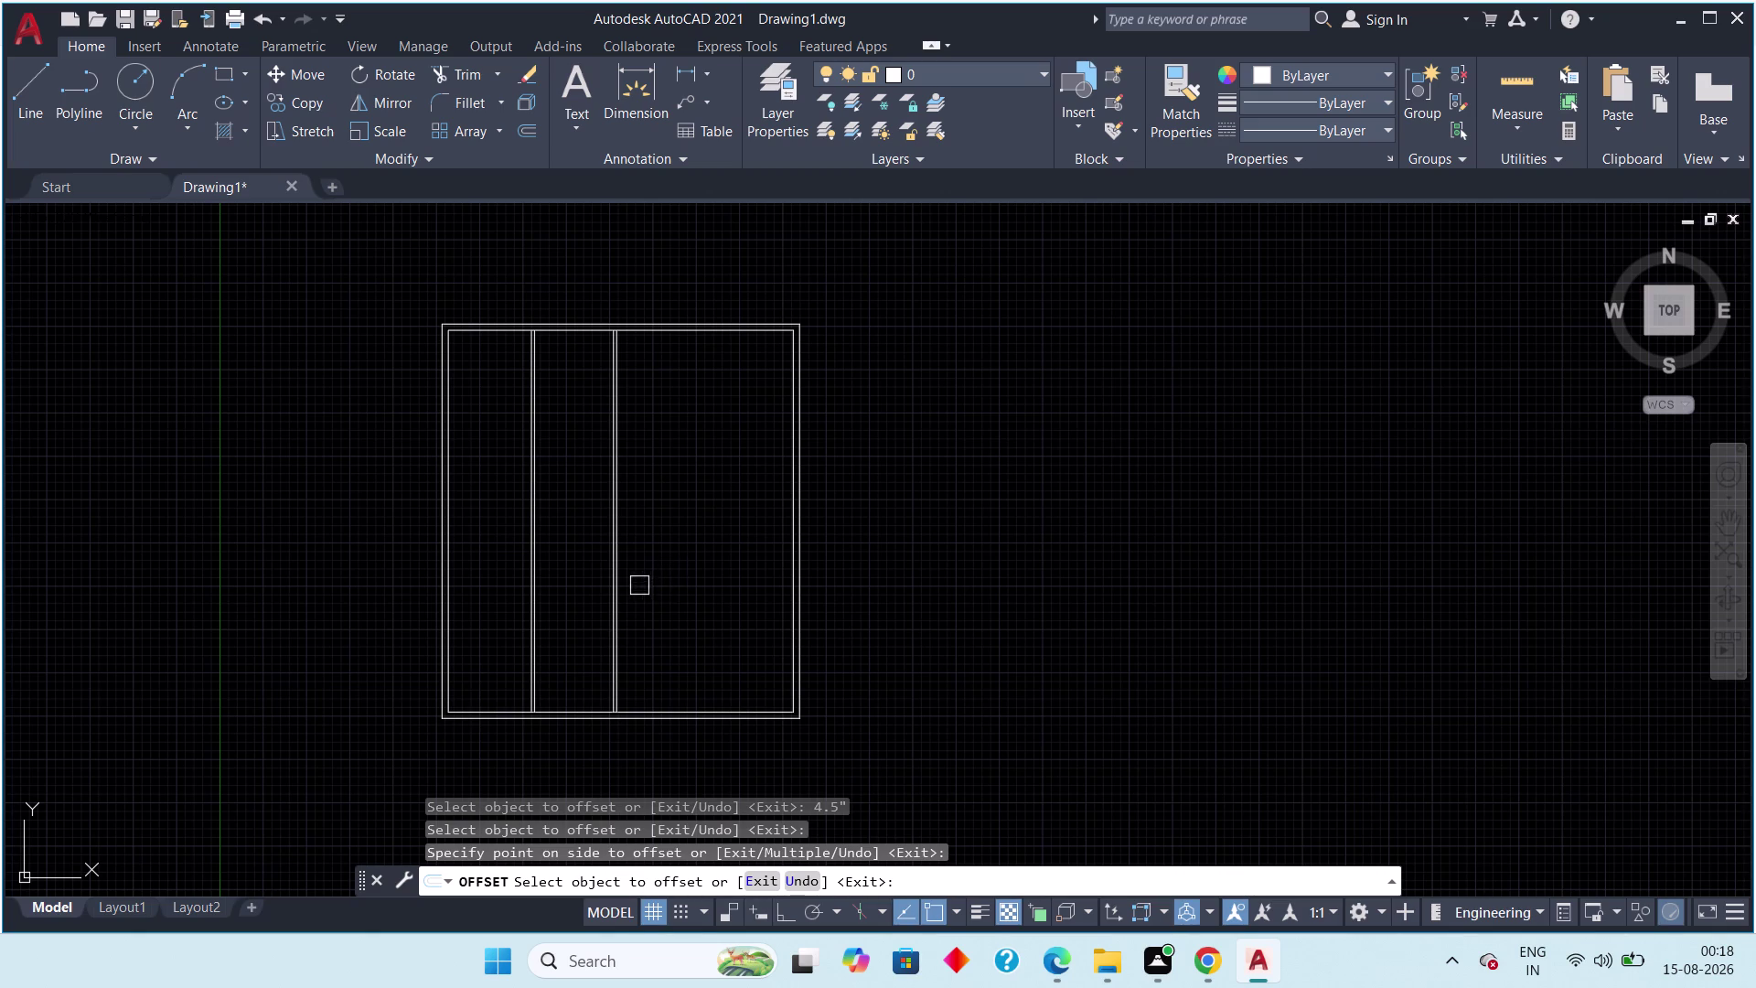
key(Escape)
key(Escape)
key(Escape)
scroll(up, 3)
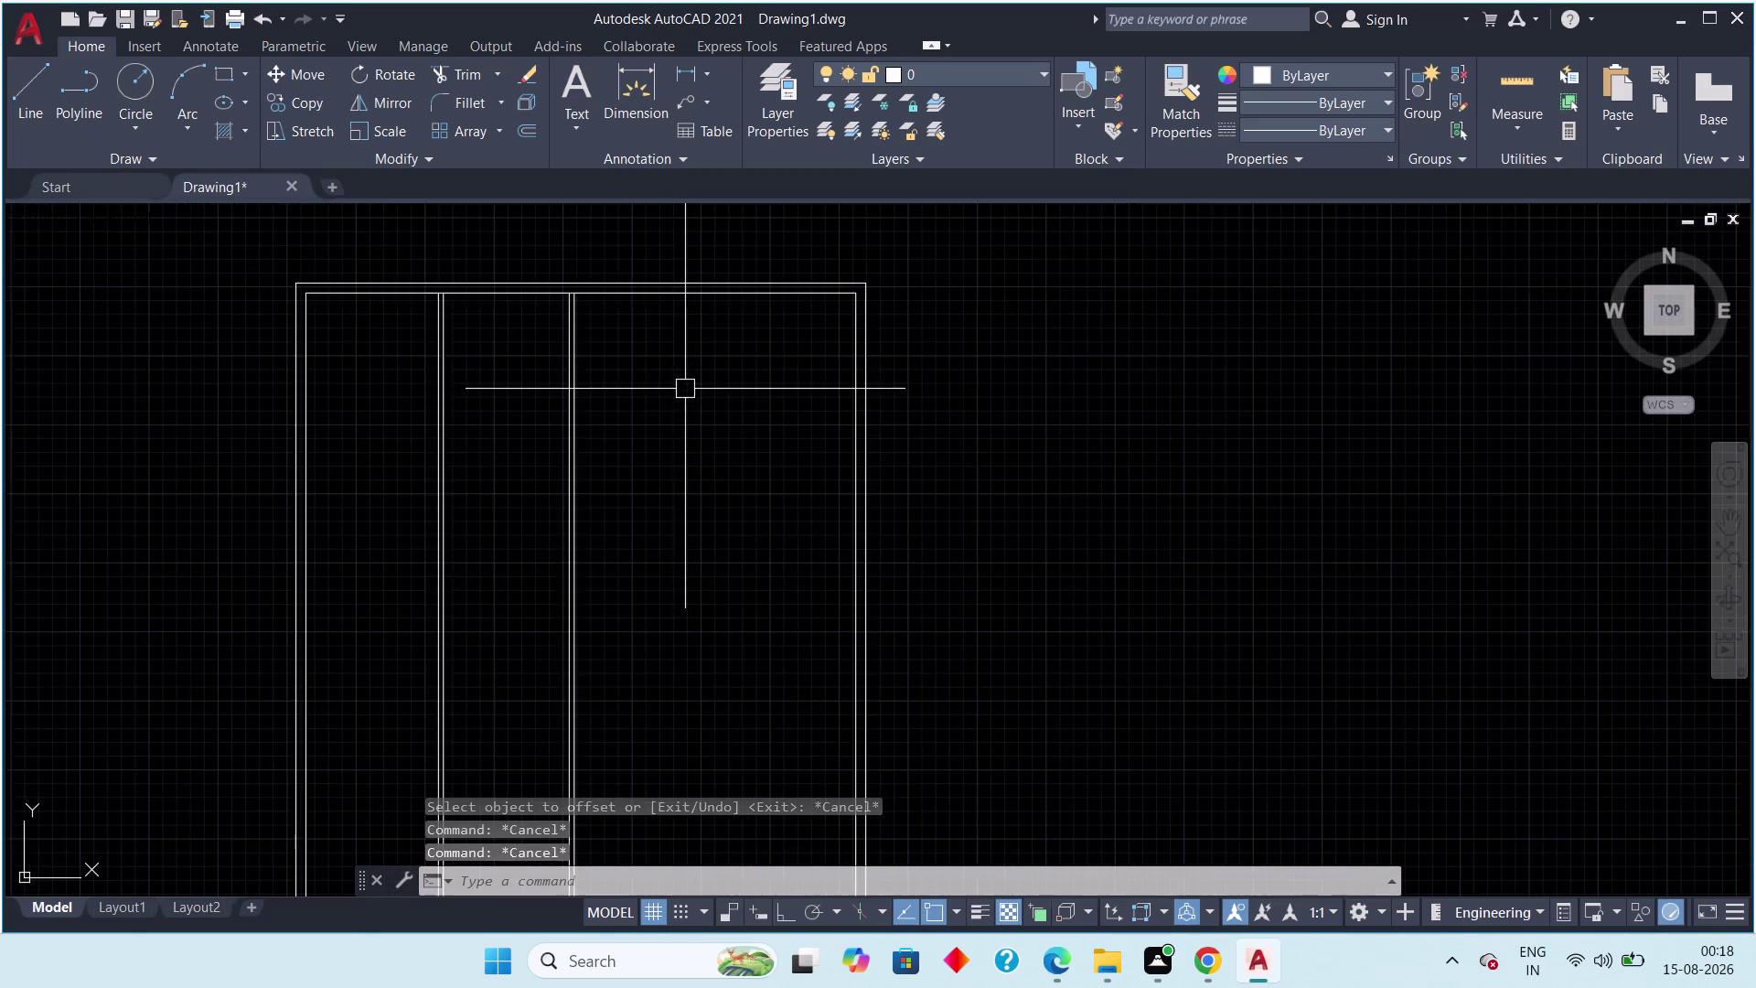
middle_drag(685, 388, 589, 553)
scroll(up, 3)
middle_drag(578, 520, 534, 644)
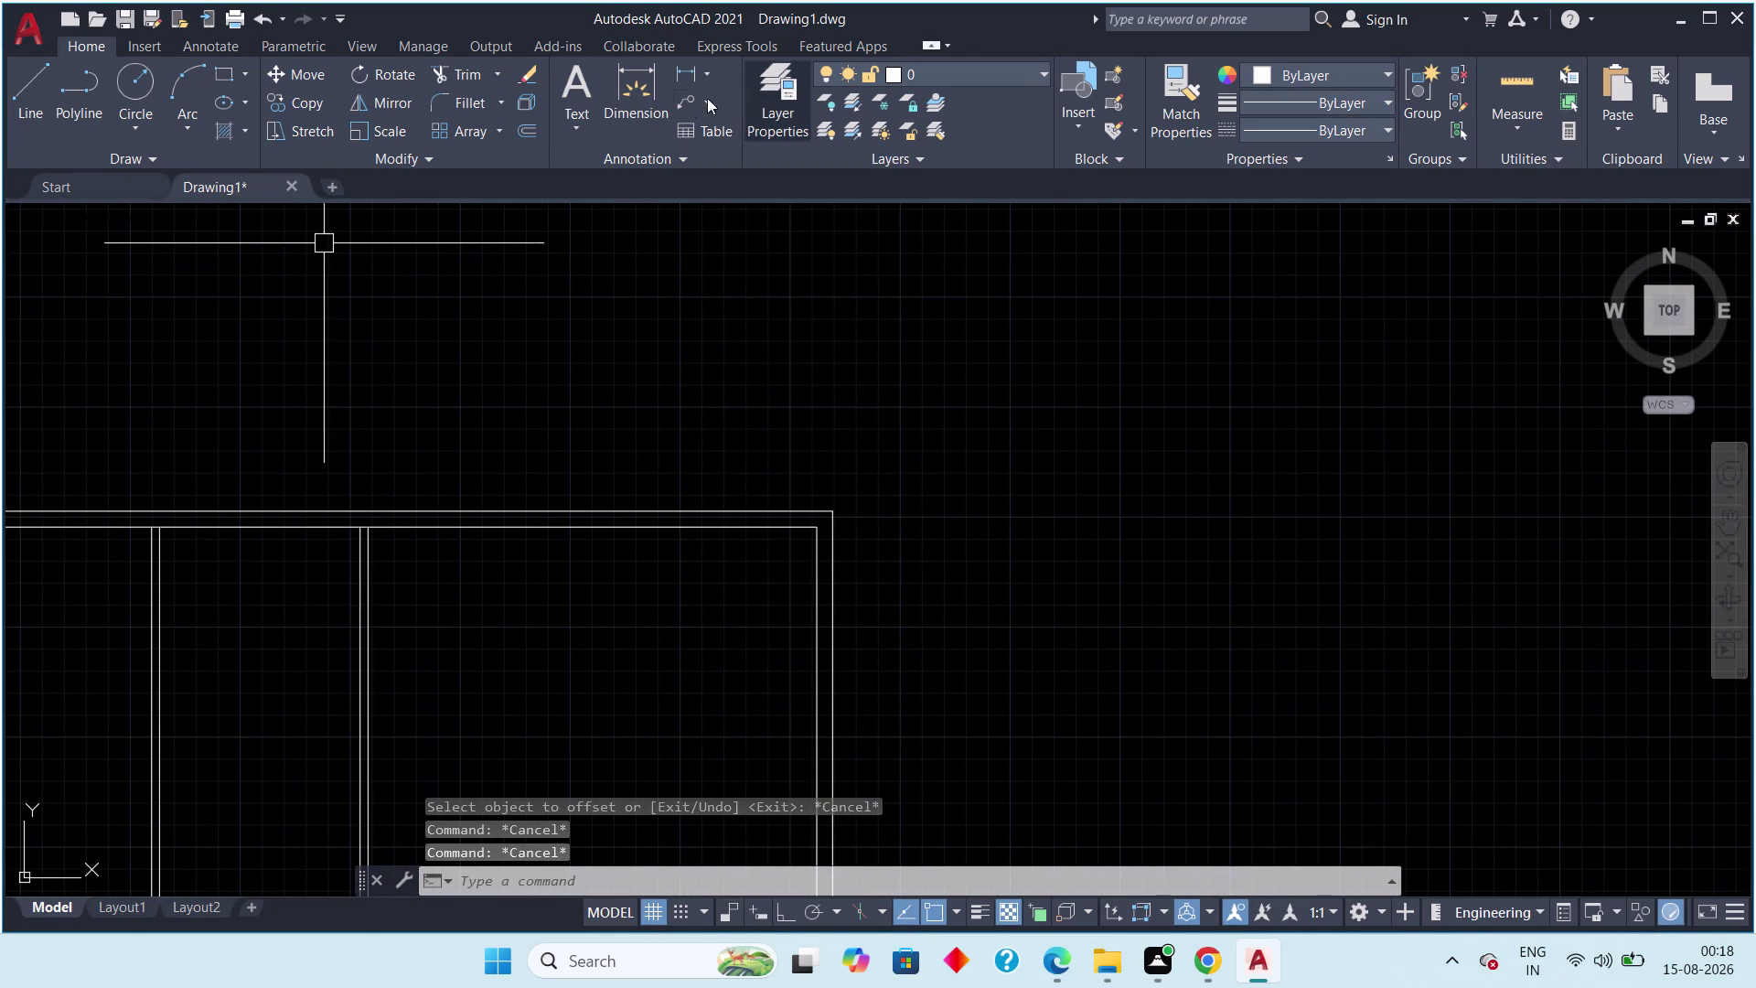
click(675, 70)
scroll(up, 3)
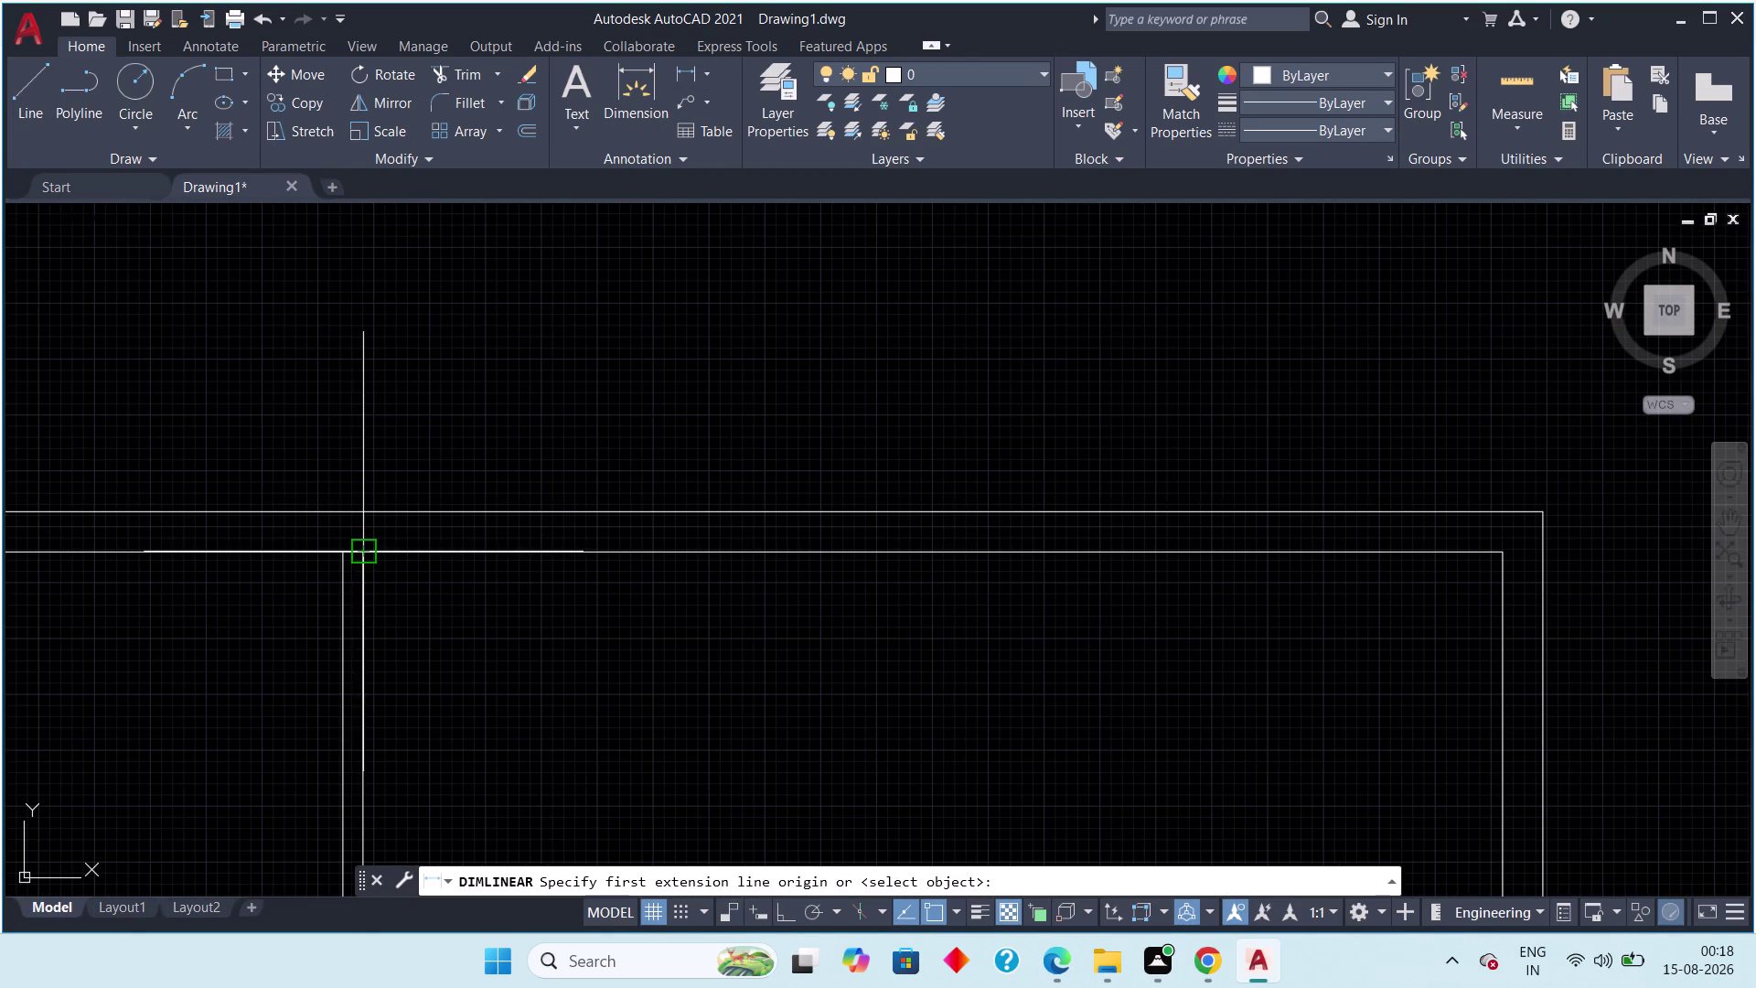
click(359, 552)
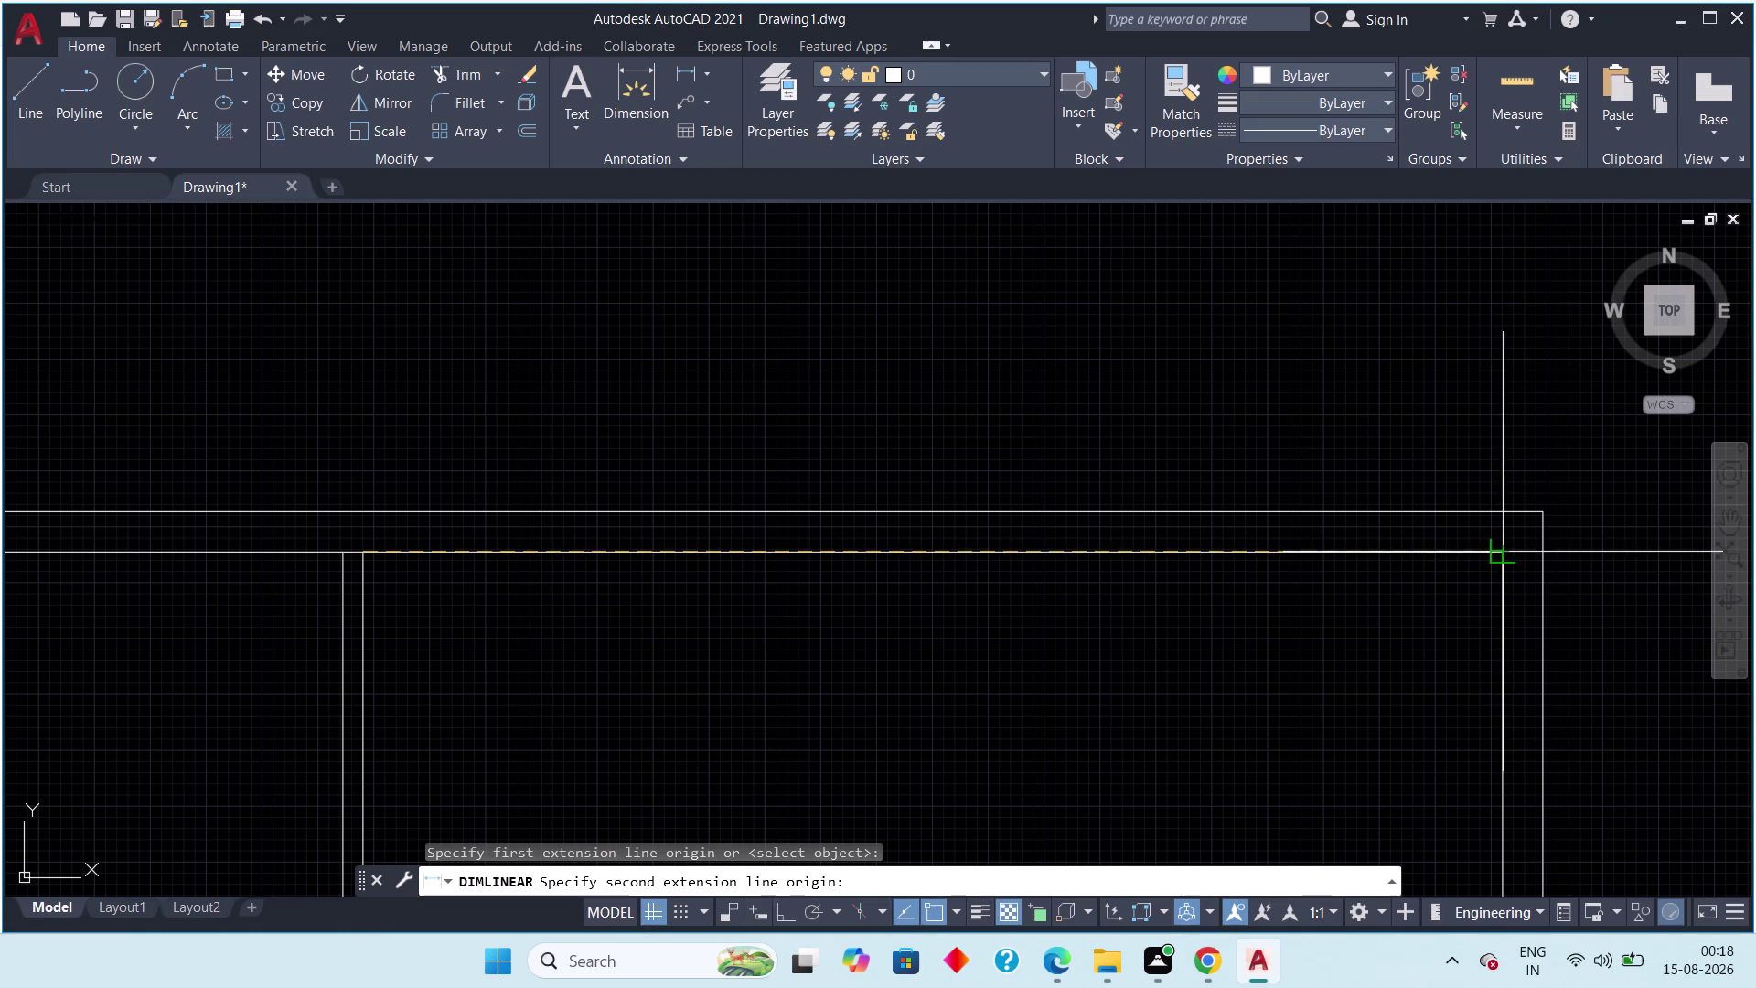
click(1496, 558)
scroll(down, 3)
middle_drag(1485, 599, 1407, 474)
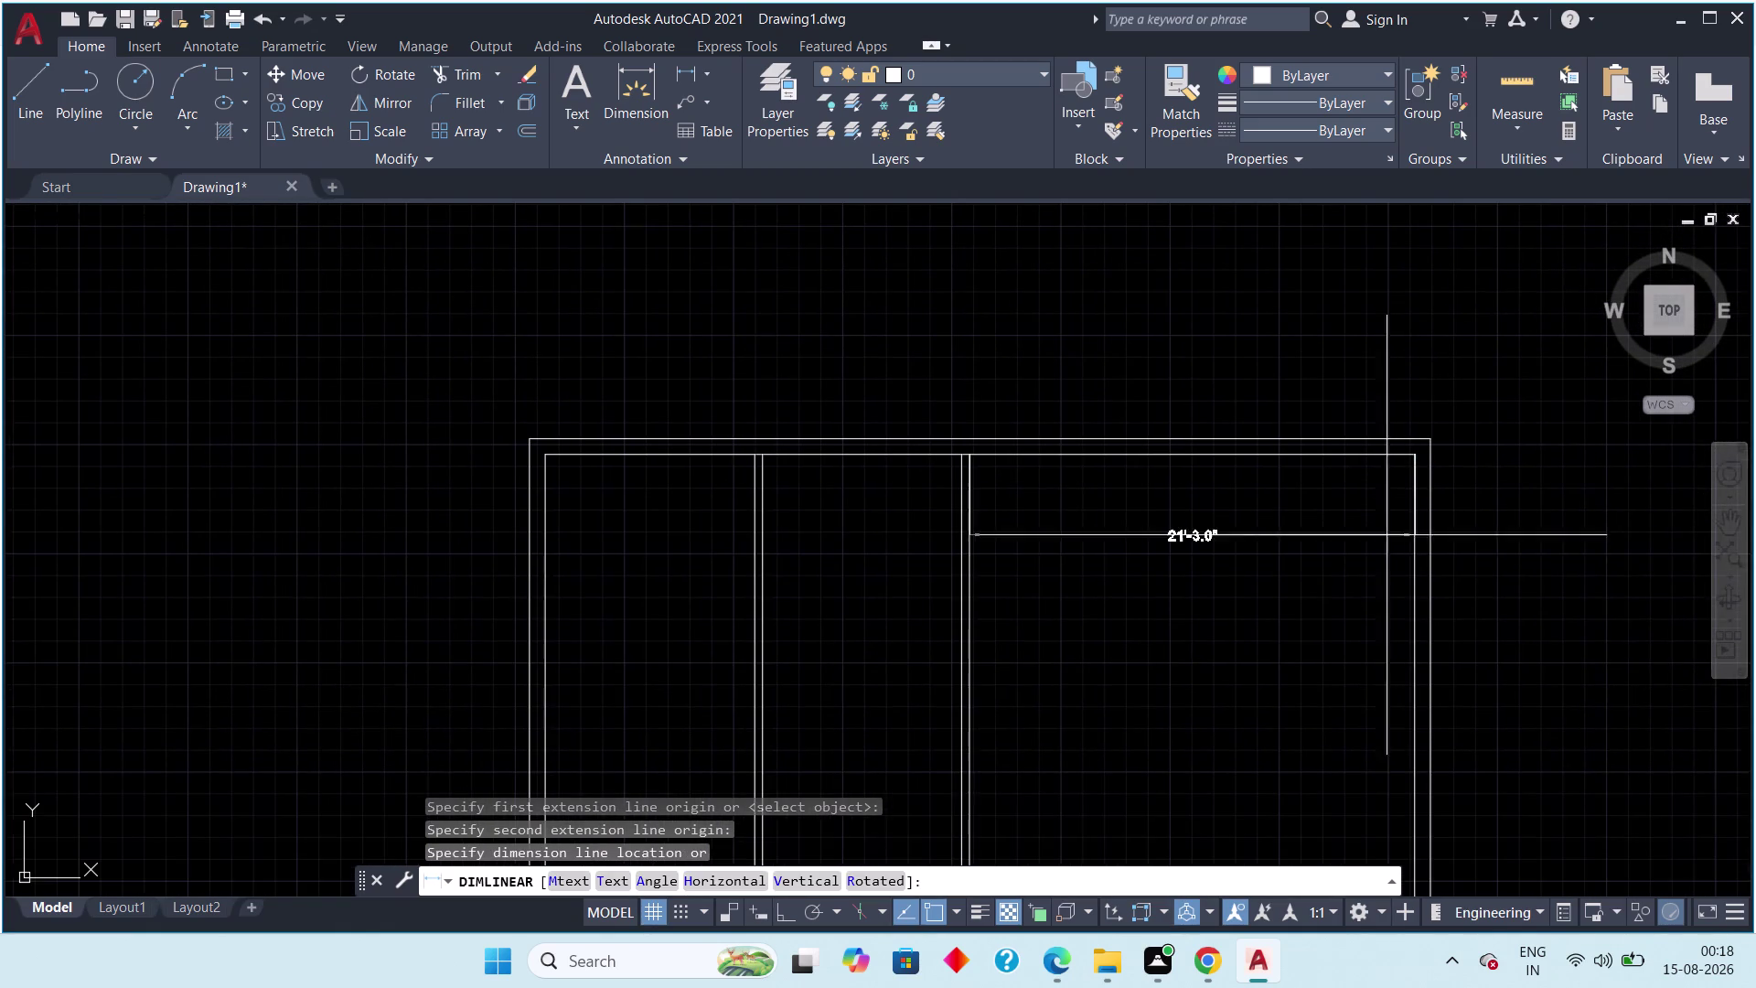
drag(1374, 555, 1374, 571)
key(Escape)
drag(1289, 506, 1278, 522)
click(1137, 635)
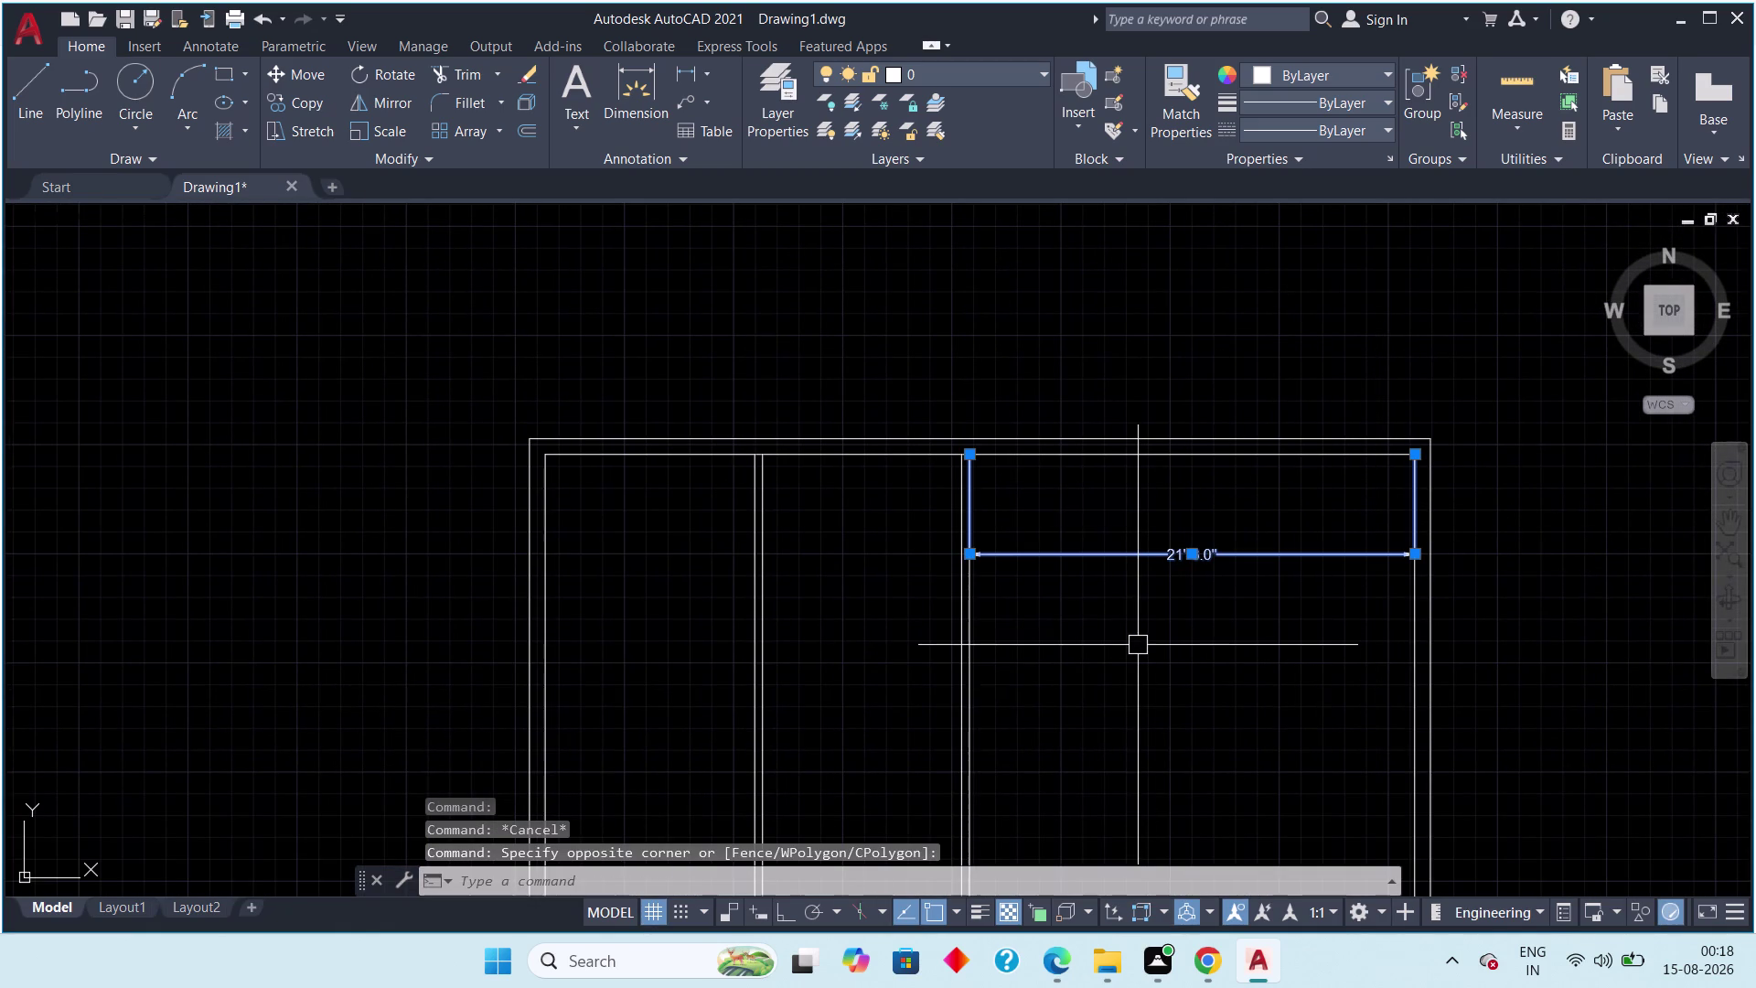
key(Delete)
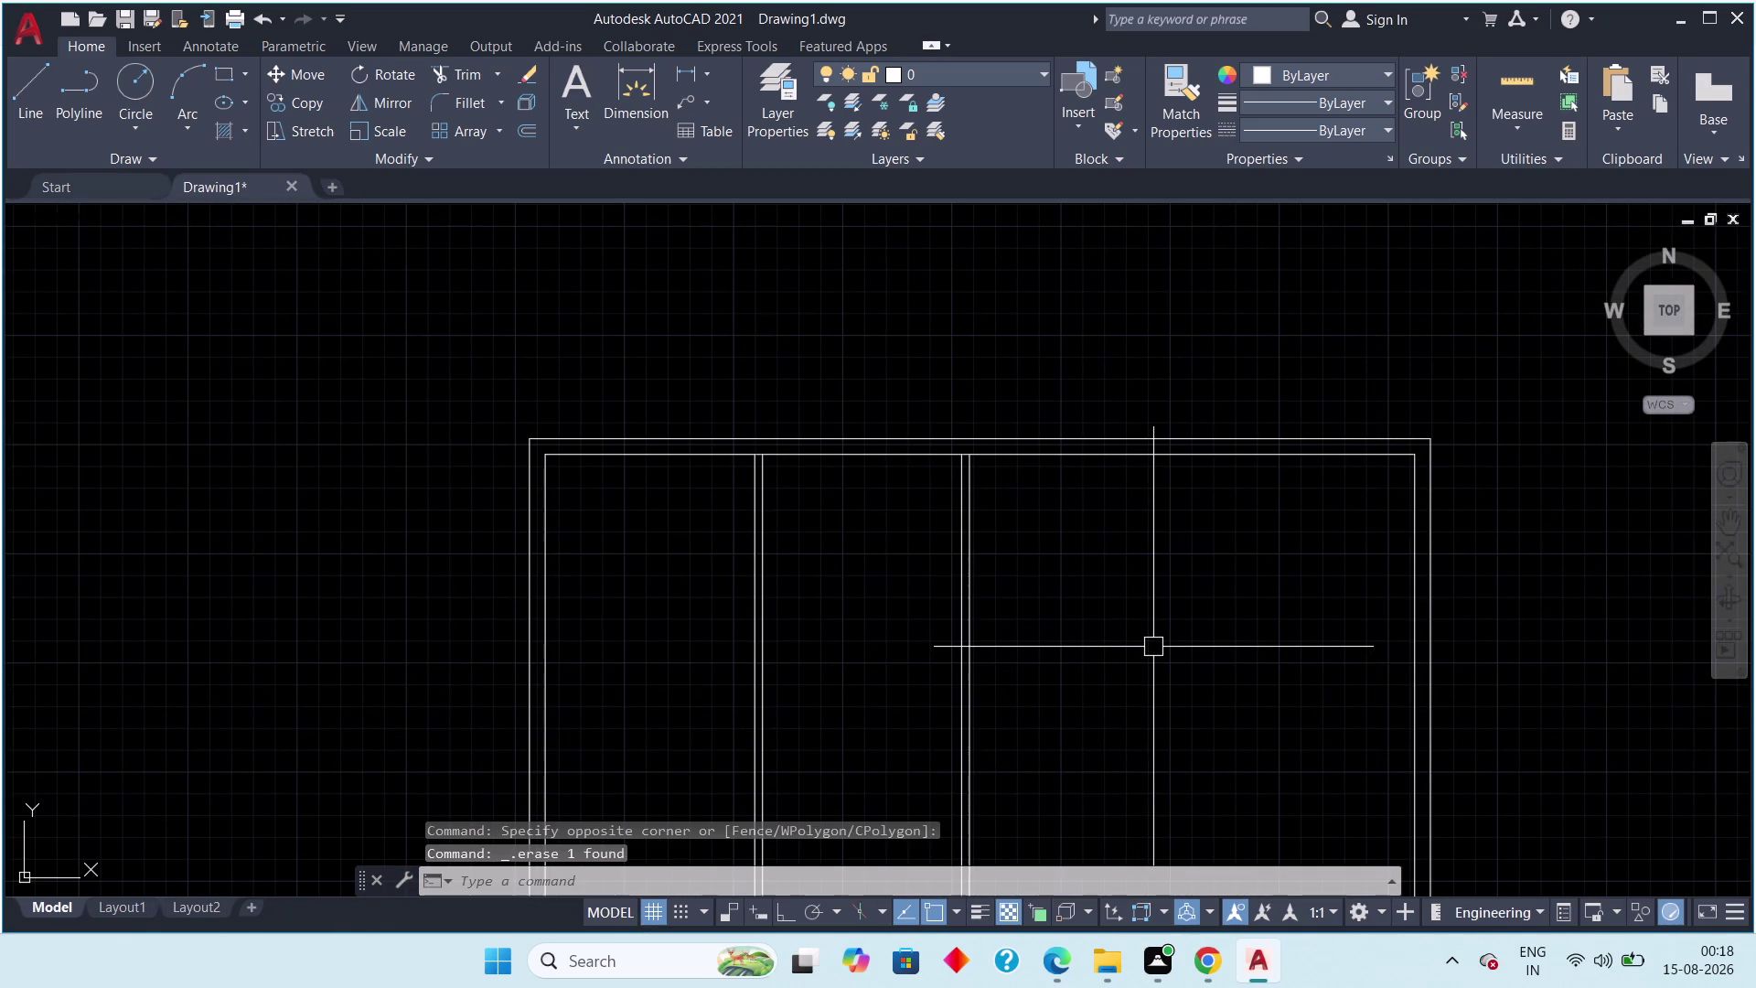